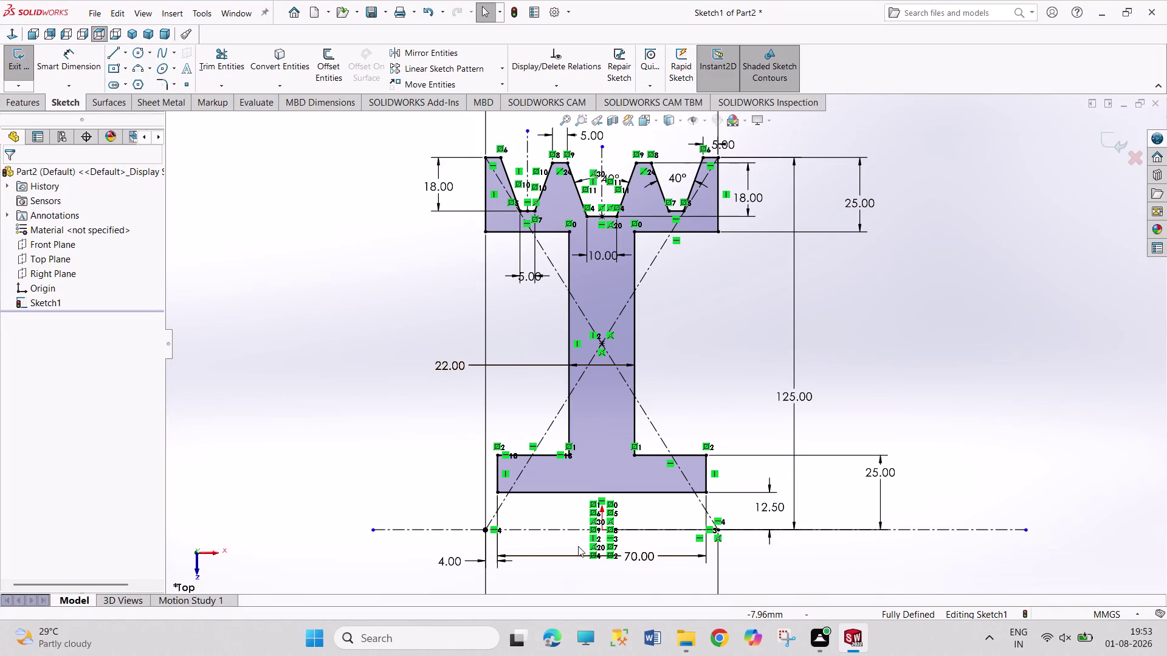
Zoom to fit the fully defined pulley profile sketch and exit it.
scroll(up, 3)
scroll(up, 3)
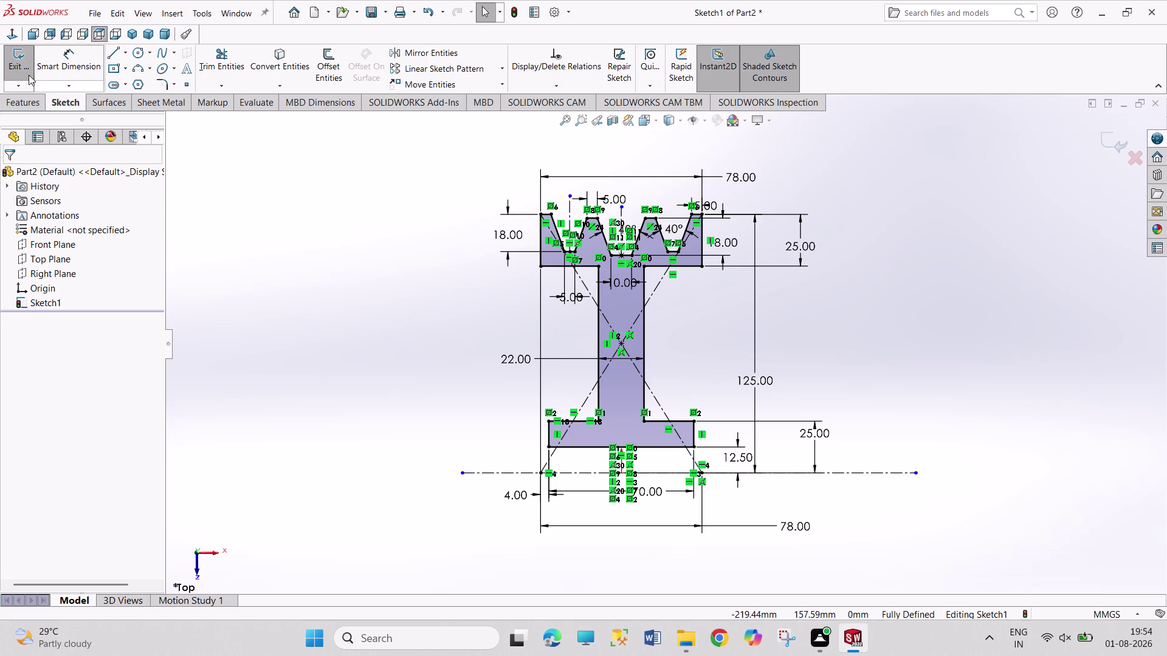
click(15, 67)
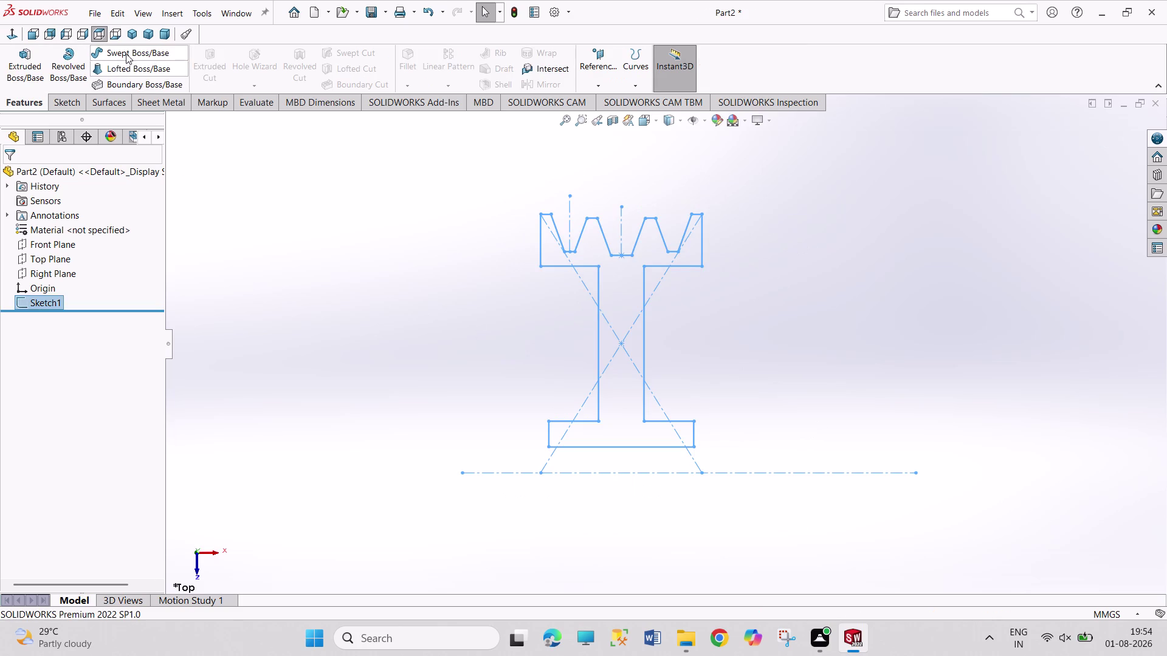
Revolve the profile 360° about the horizontal centreline, then orbit to the hub face.
click(69, 66)
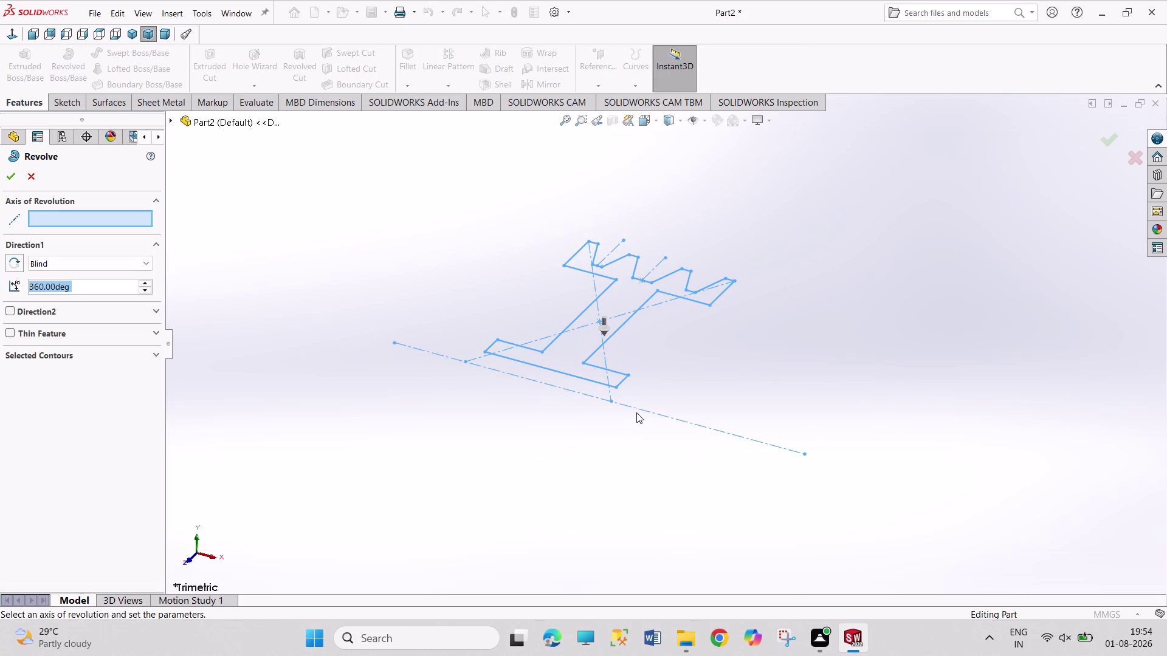
click(639, 409)
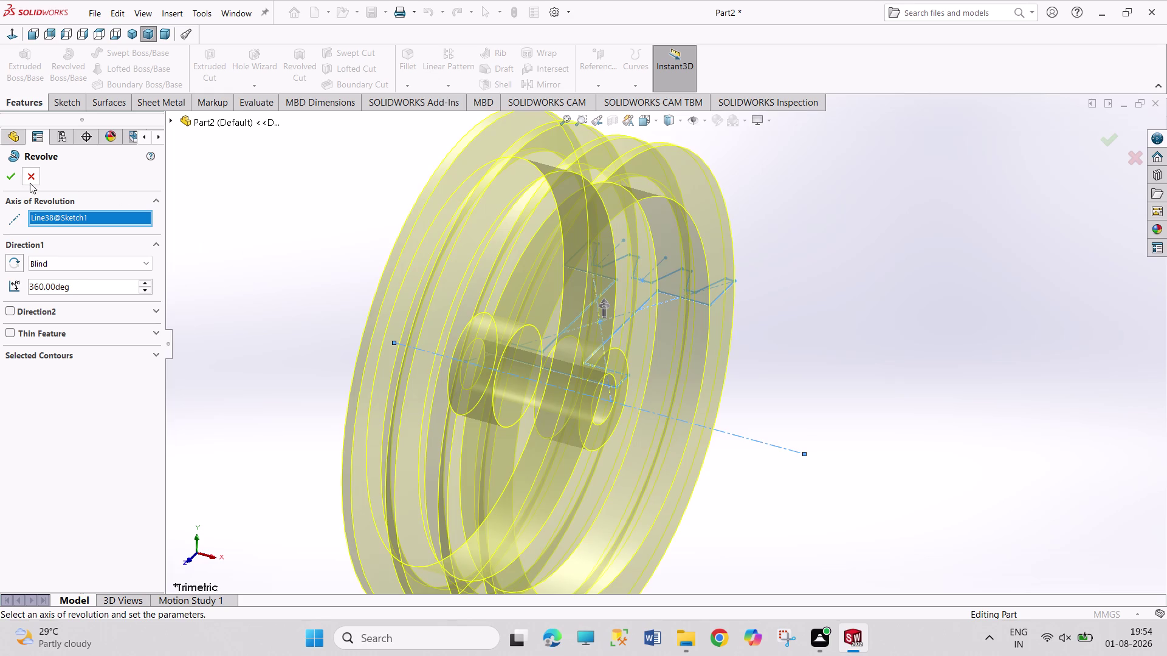
click(12, 184)
click(292, 283)
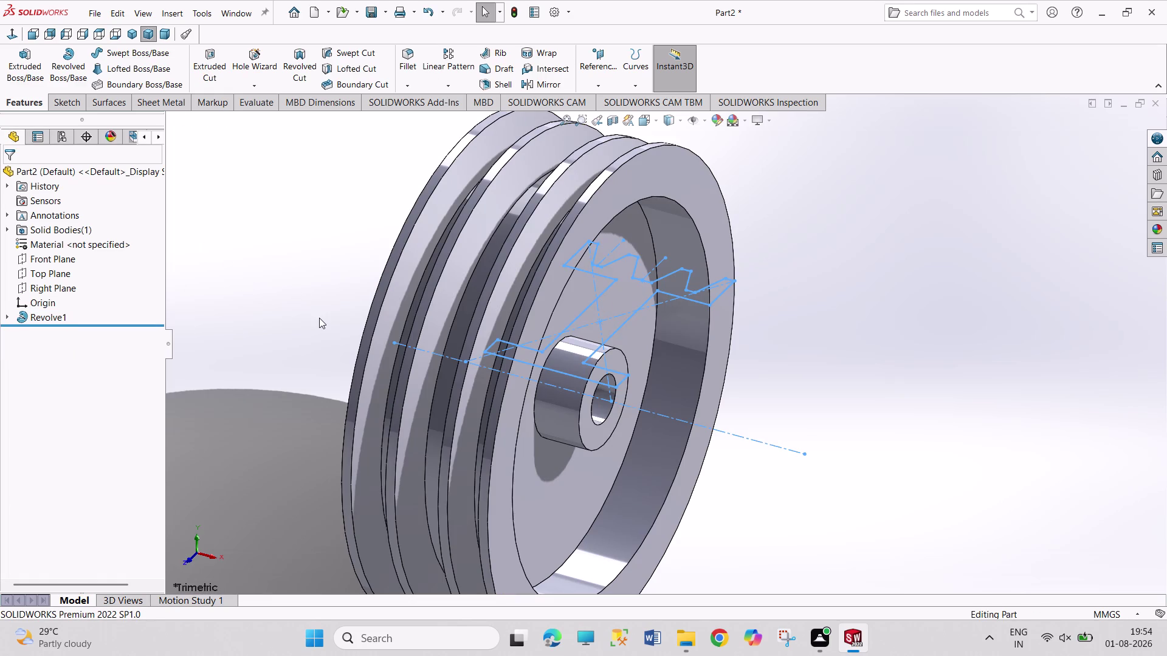
middle_drag(319, 318, 243, 247)
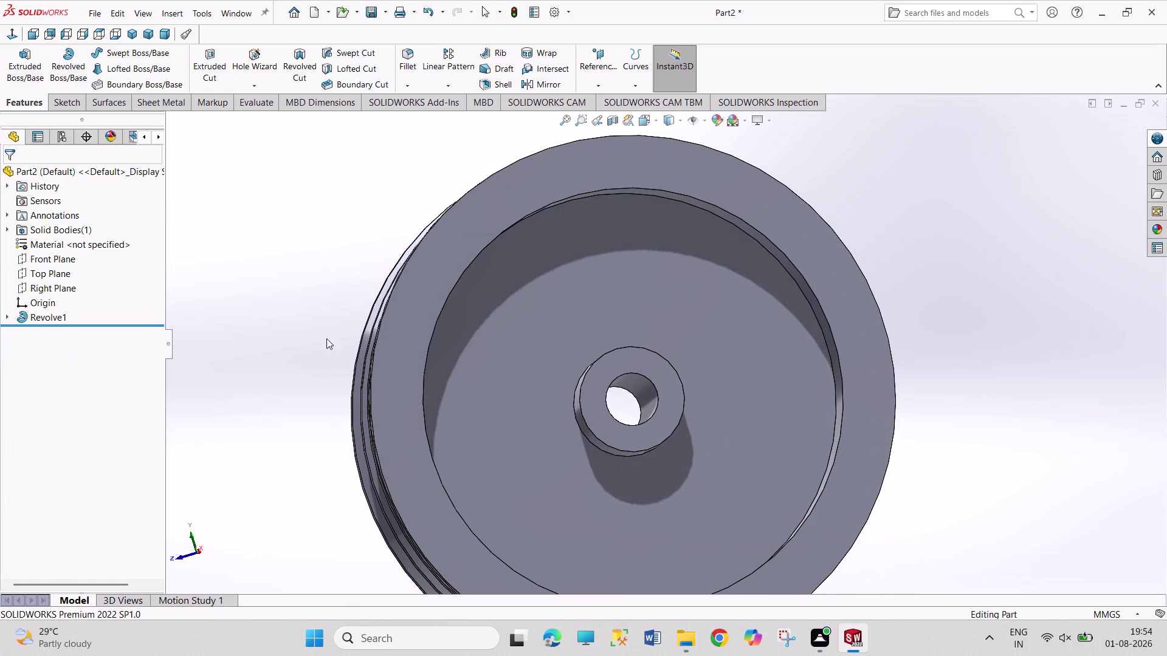
click(675, 406)
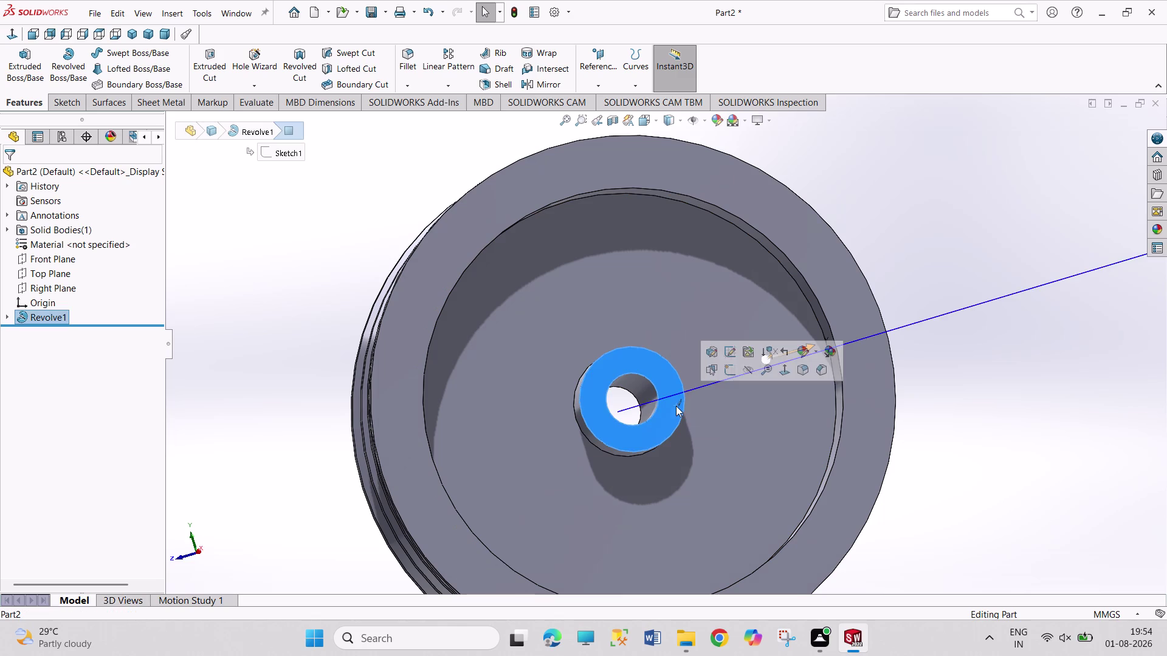
Sketch on the hub face and draw a small keyway rectangle beside the bore edge.
click(730, 376)
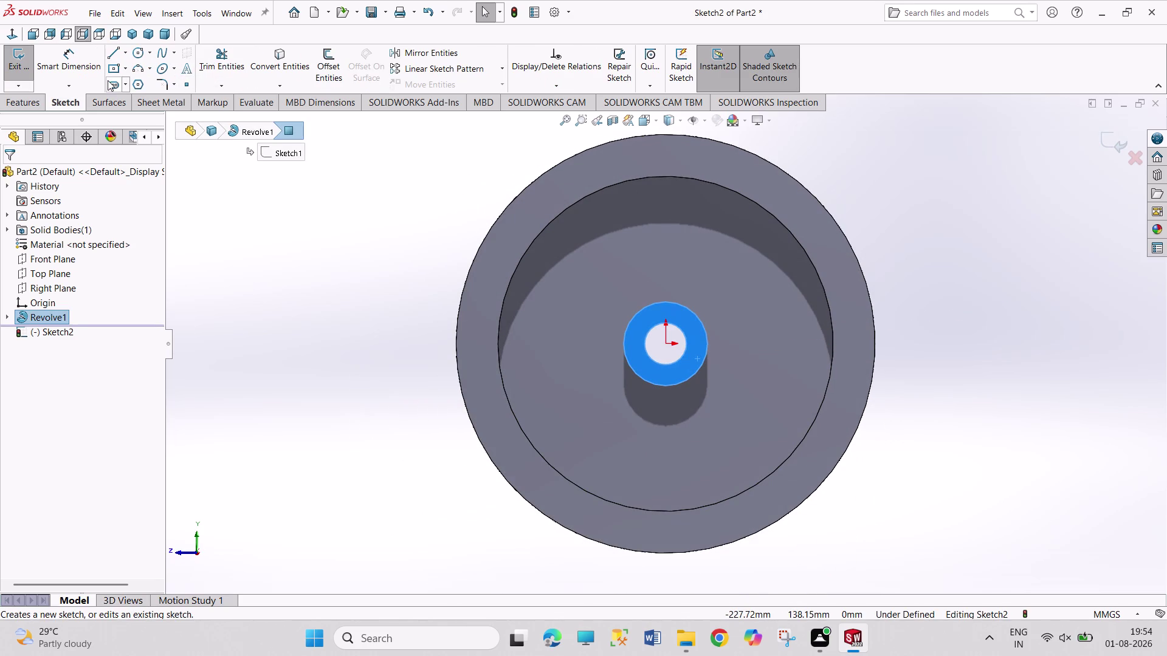
click(112, 70)
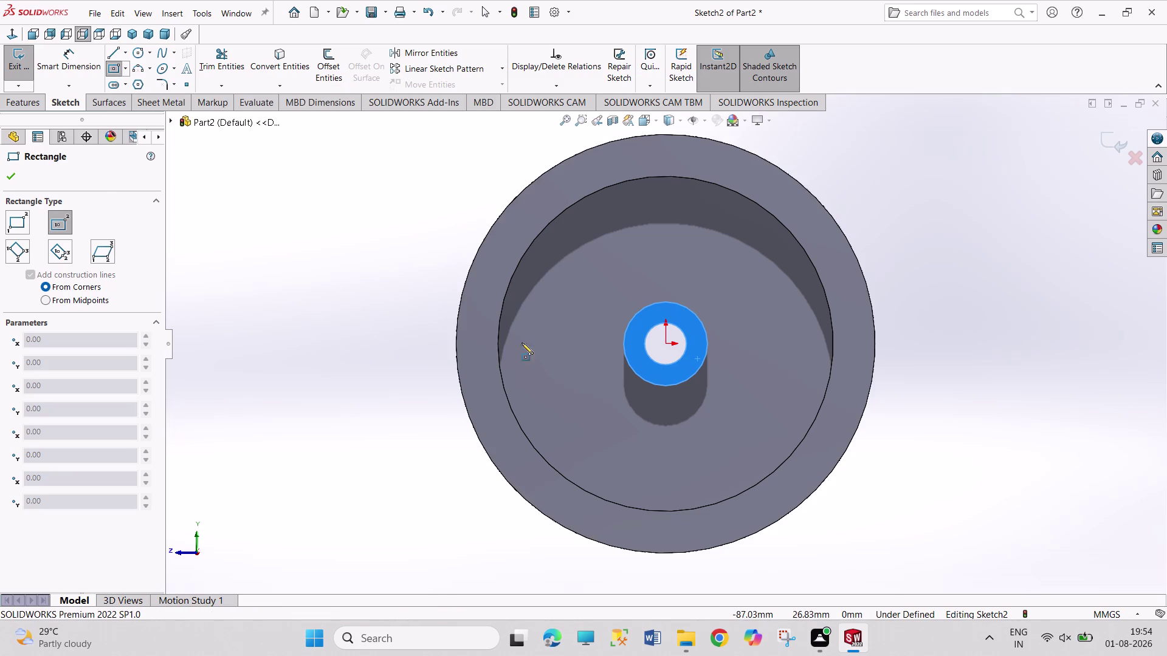
scroll(down, 3)
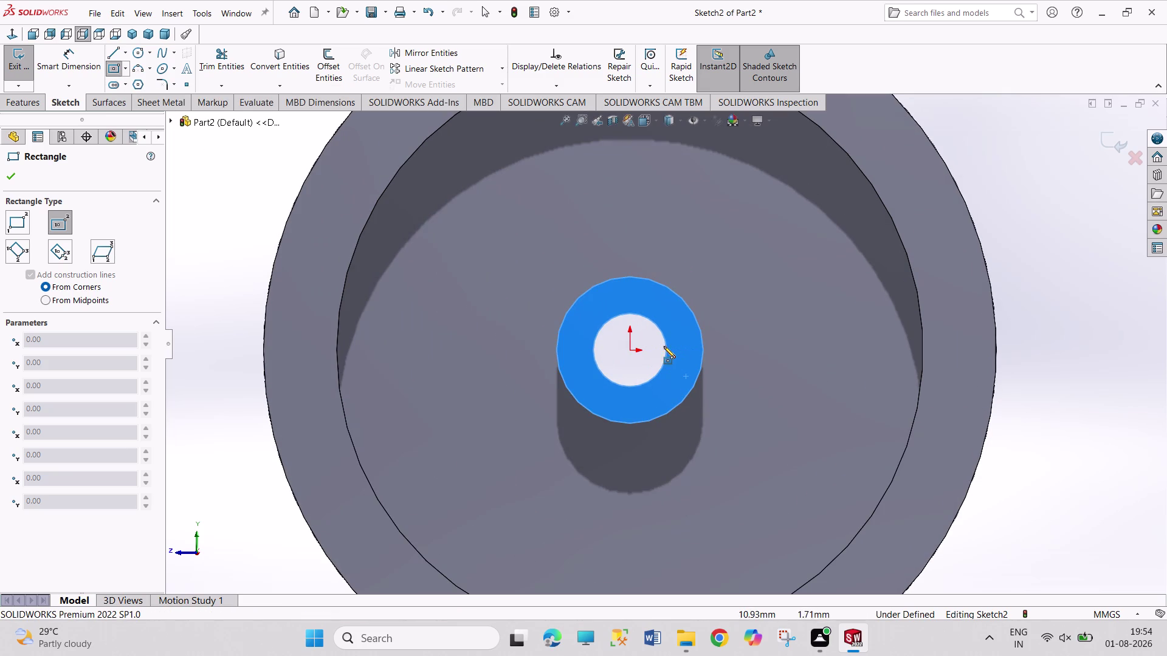
click(664, 350)
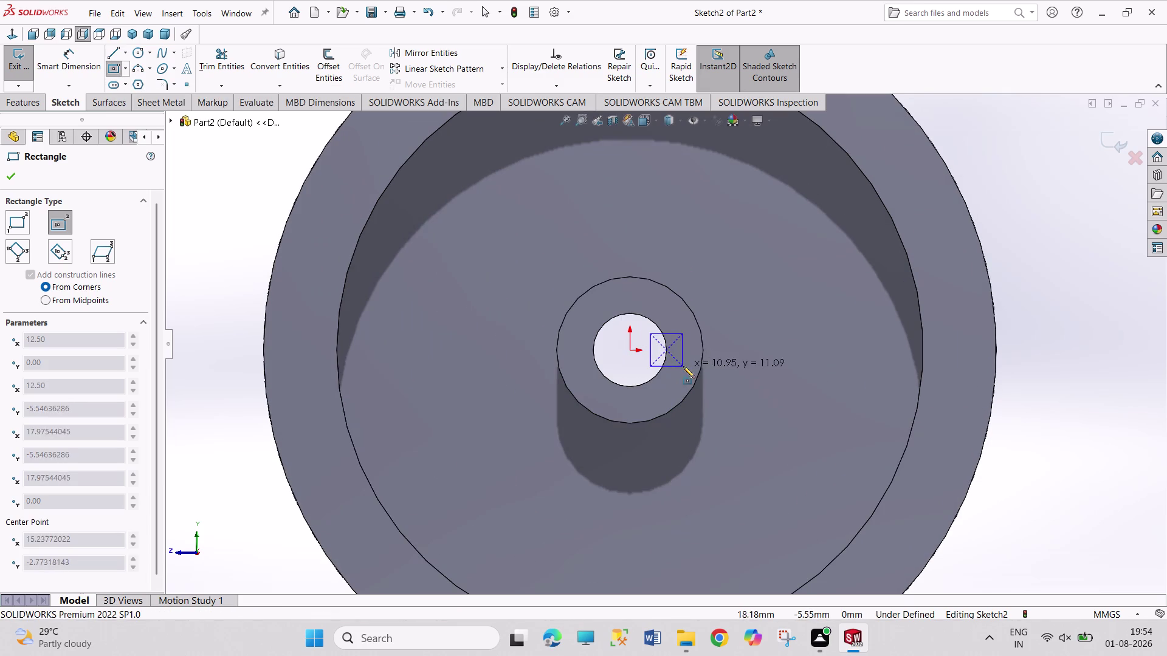
click(680, 373)
right_drag(735, 395, 731, 261)
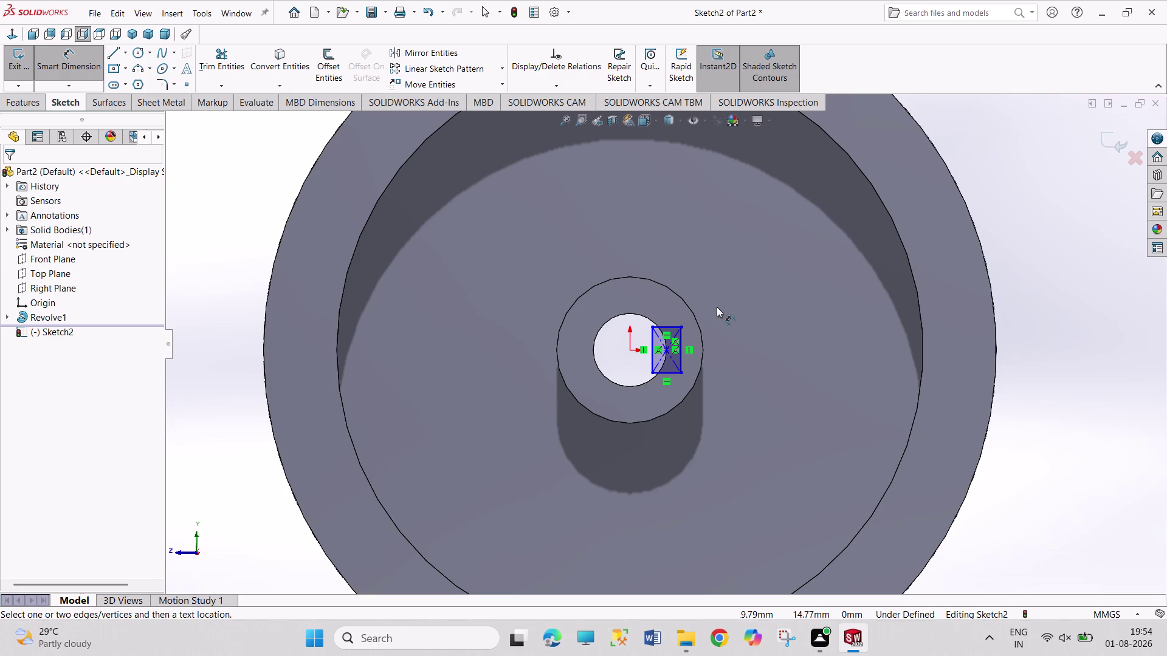
Dimension the rectangle's vertical side to 6 mm and its top side to 3 mm.
click(681, 355)
click(745, 346)
key(6)
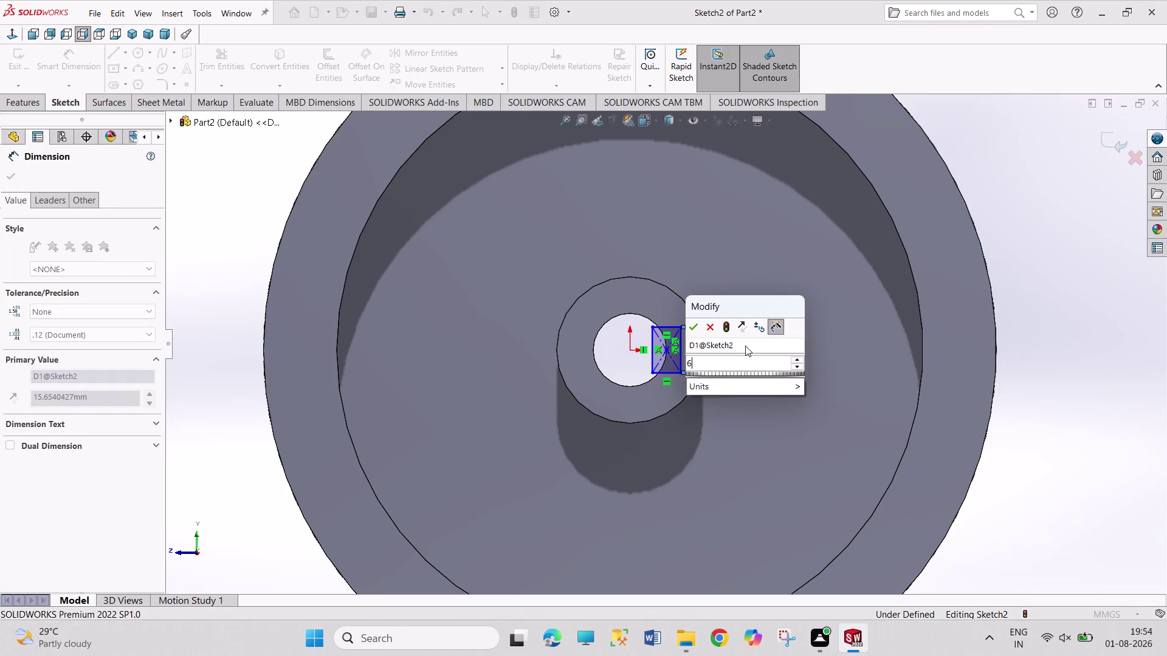
key(Return)
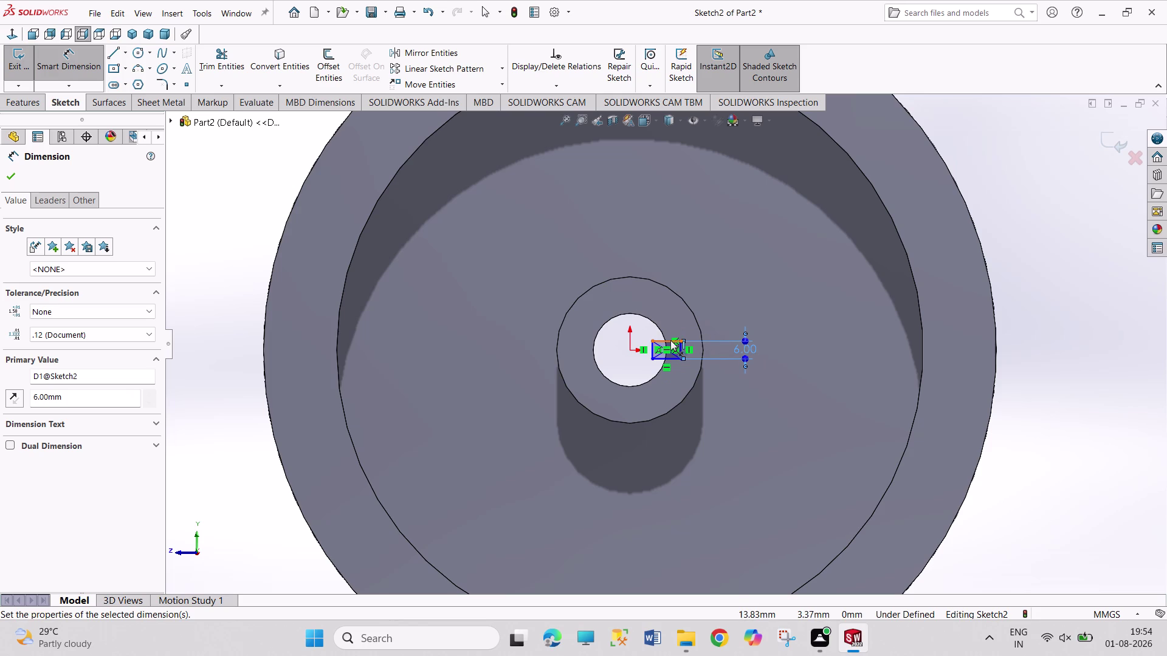
click(659, 341)
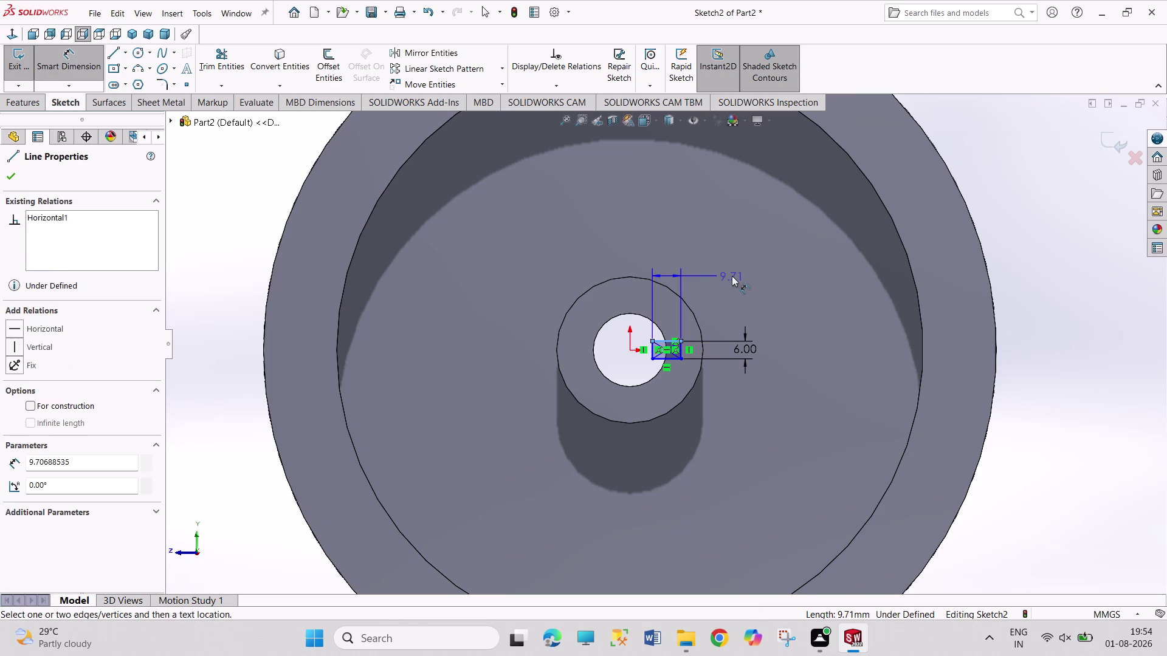
click(732, 275)
key(3)
key(Return)
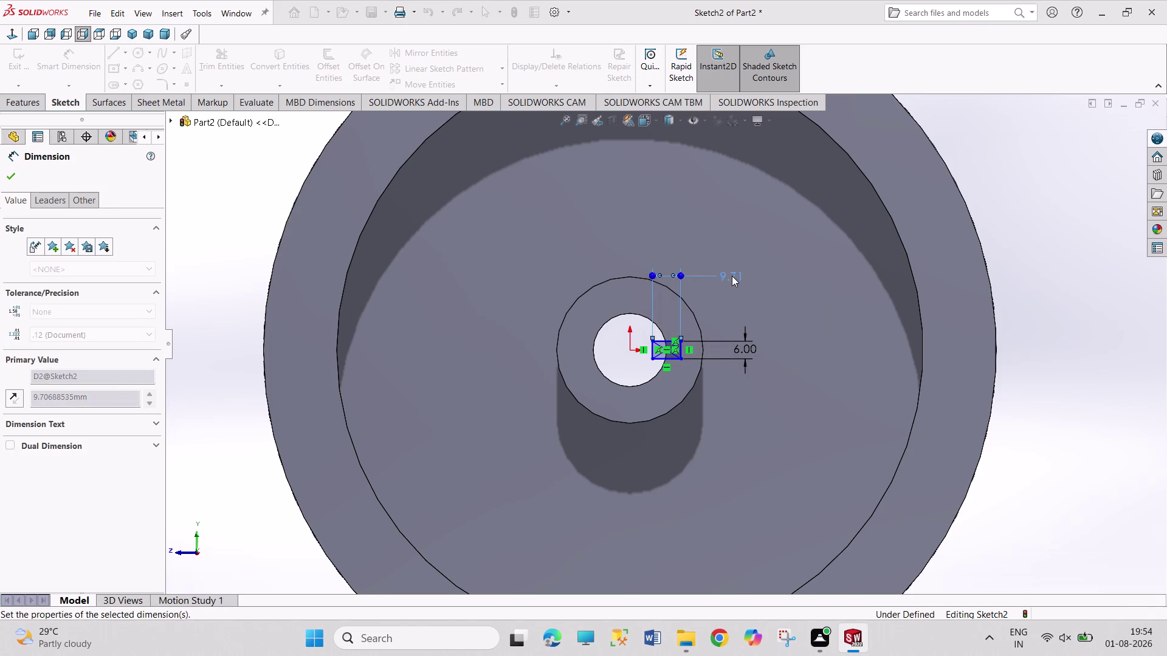
right_click(739, 278)
click(747, 313)
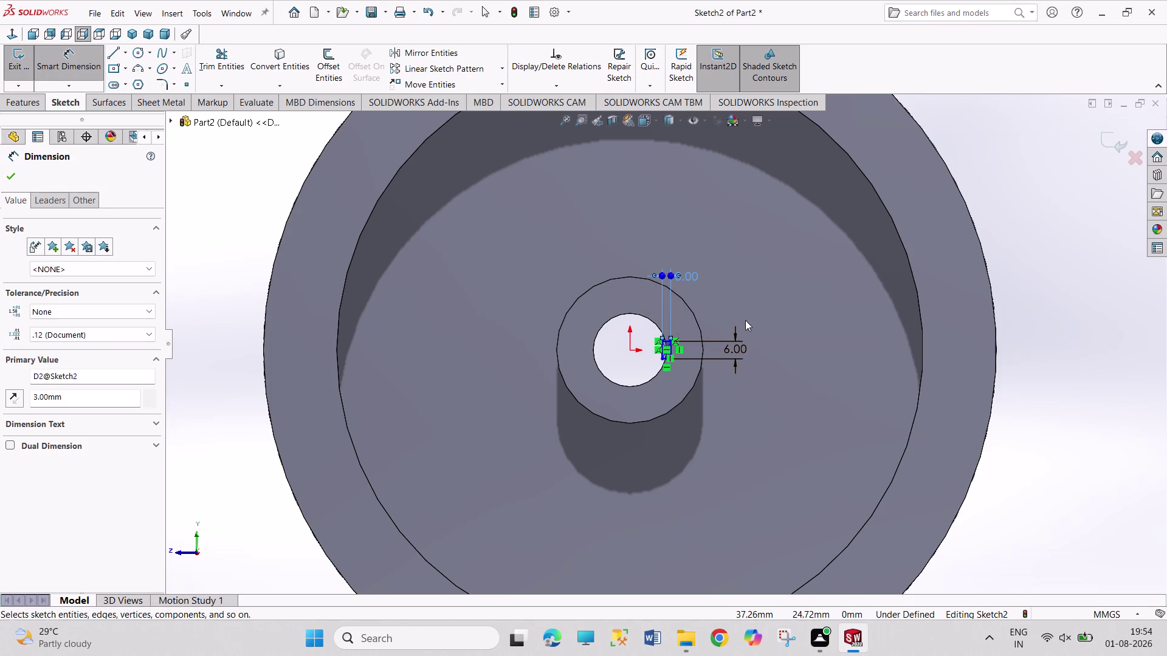
scroll(down, 3)
scroll(down, 3)
scroll(up, 3)
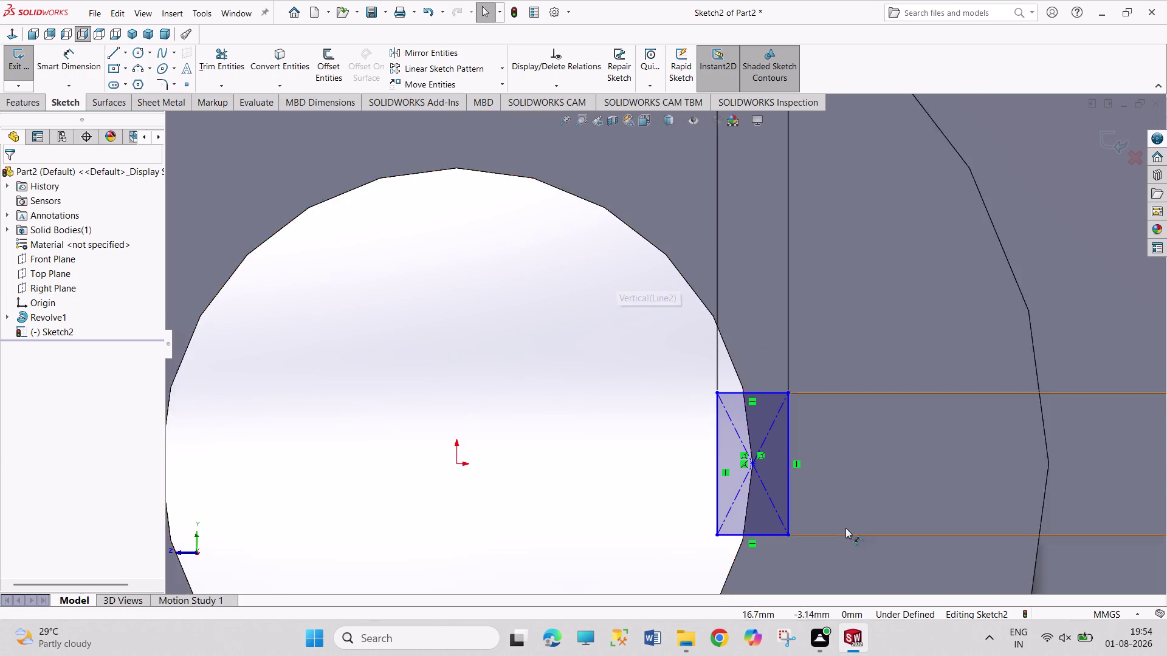
Zoom in on the keyway rectangle and trim away its inner side.
scroll(up, 3)
scroll(down, 3)
drag(229, 52, 235, 66)
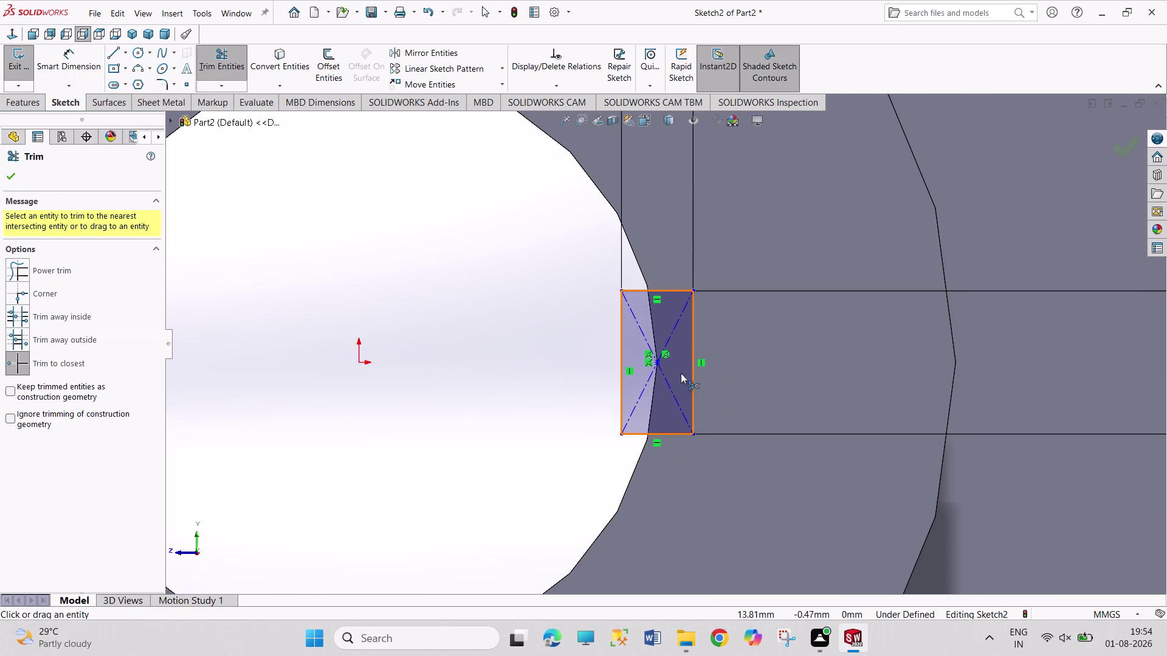
click(622, 371)
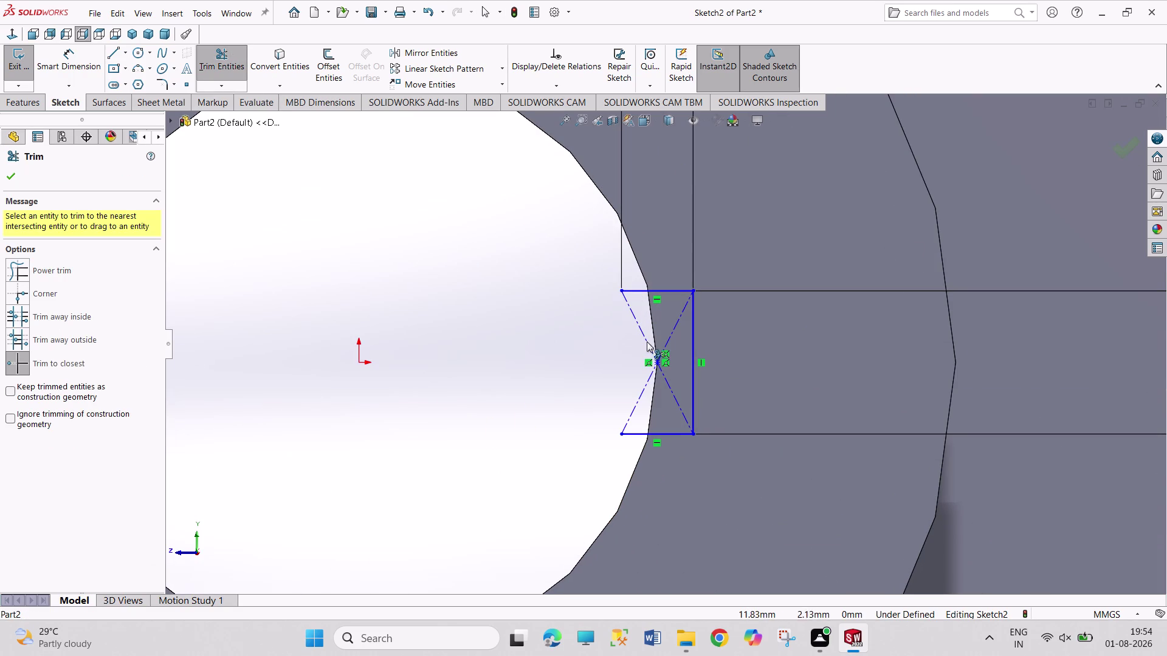
right_click(576, 368)
click(588, 410)
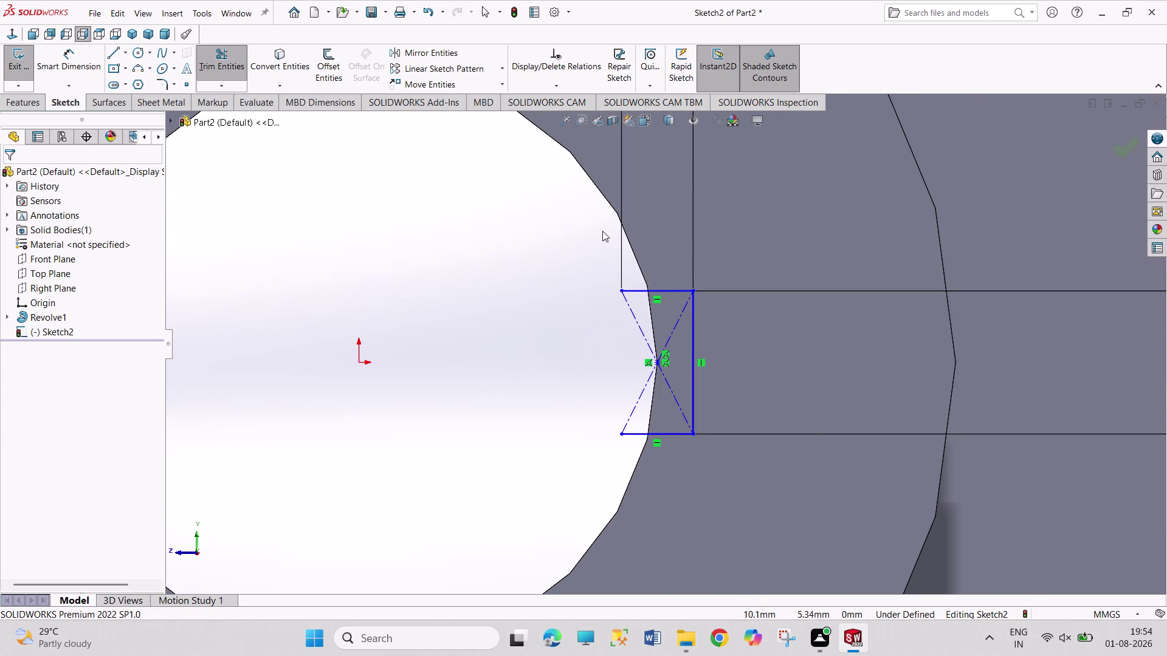
Convert the 25 mm bore edge, trim it to the keyway arc, and exit the sketch.
click(607, 198)
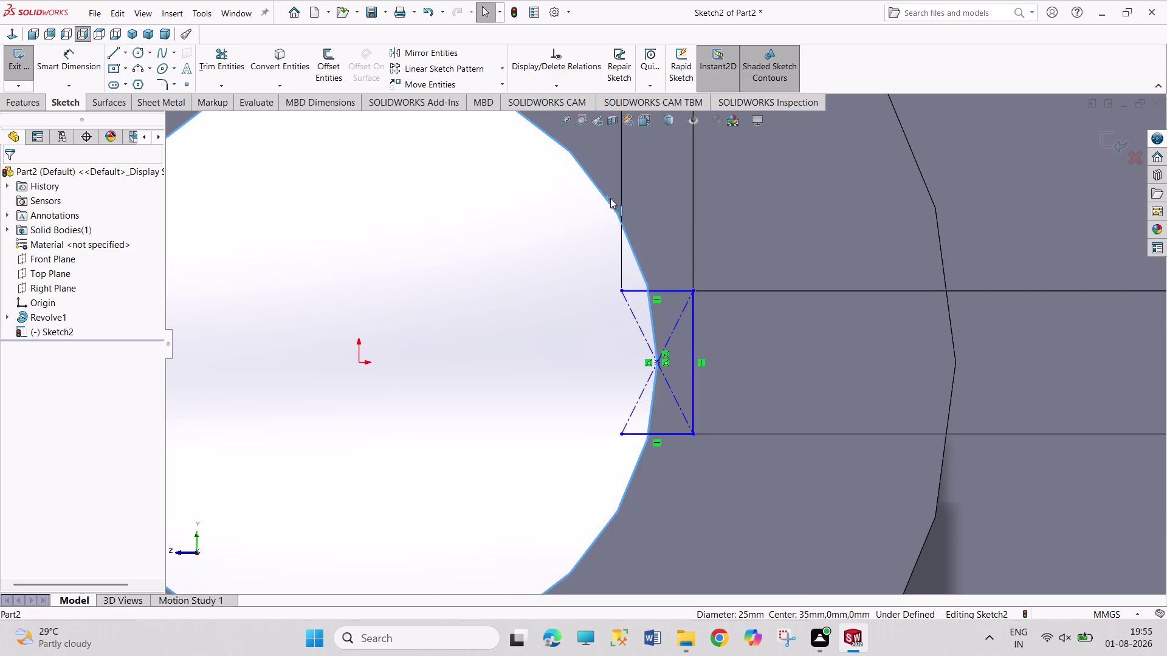
click(276, 72)
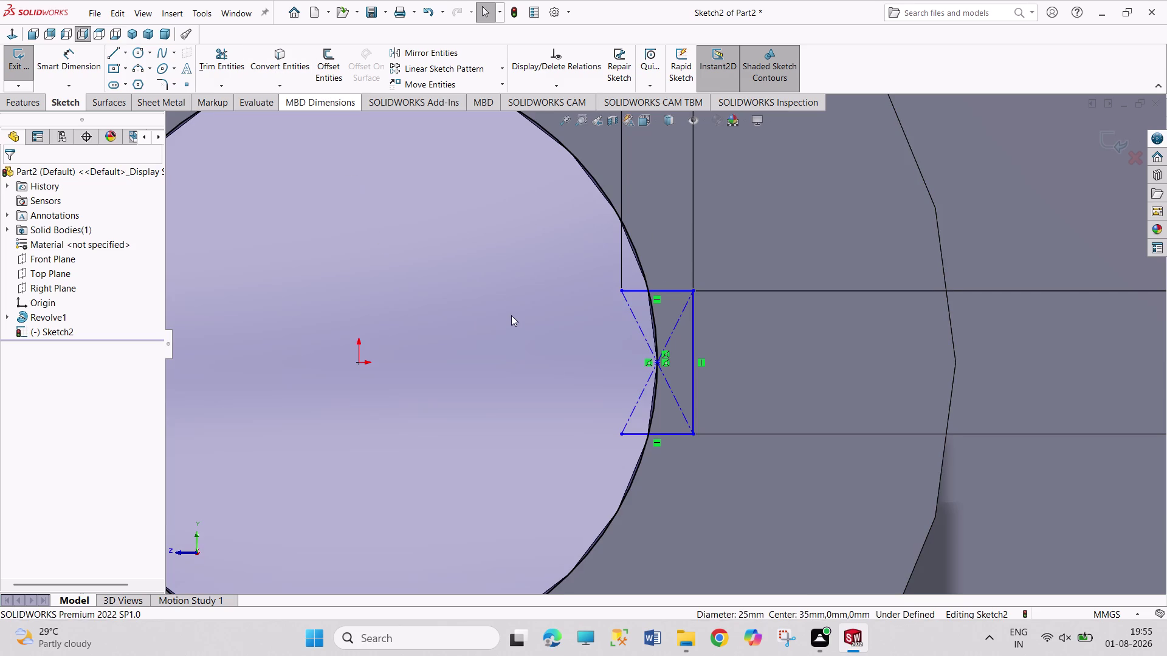
click(215, 47)
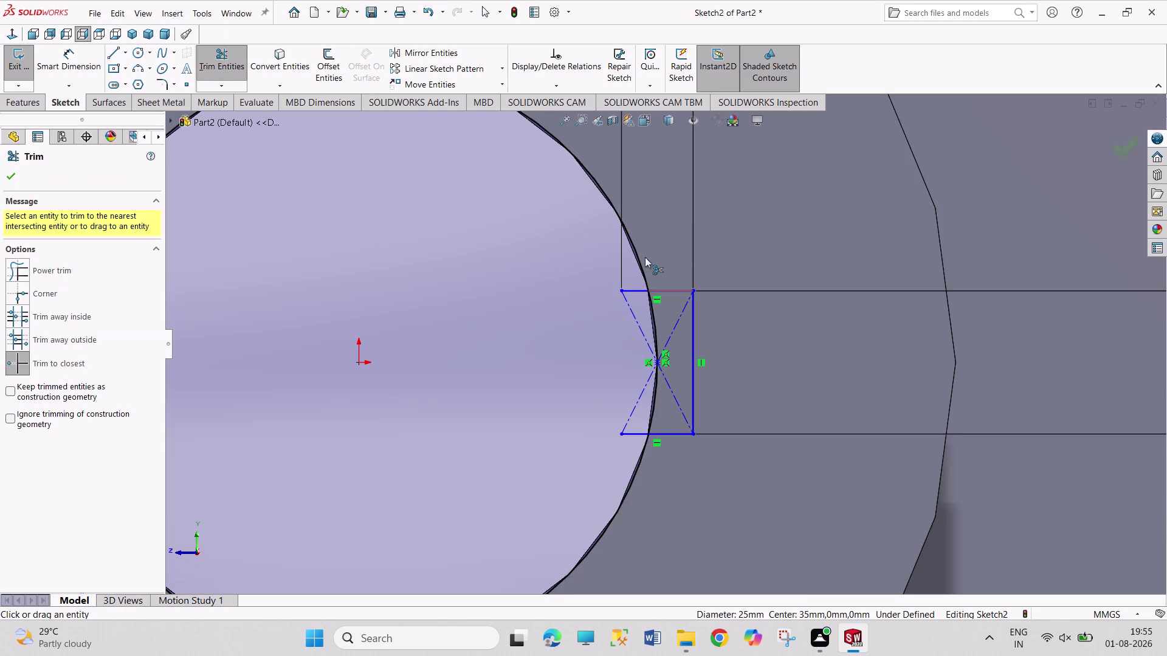
click(603, 188)
click(636, 433)
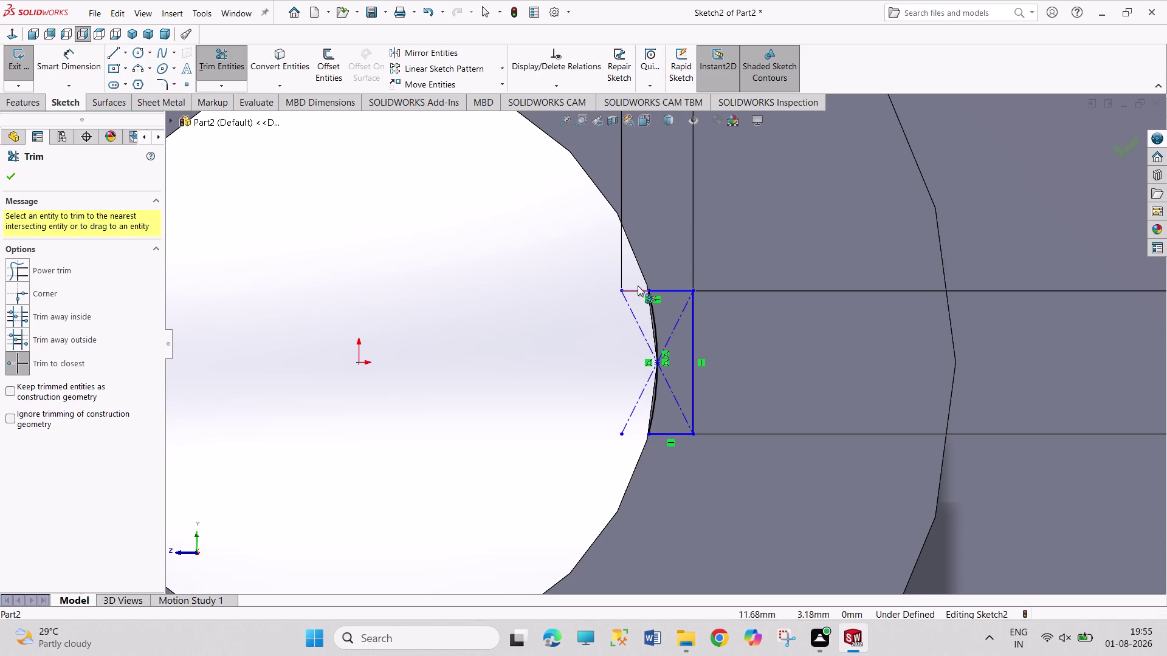
click(636, 290)
right_click(604, 346)
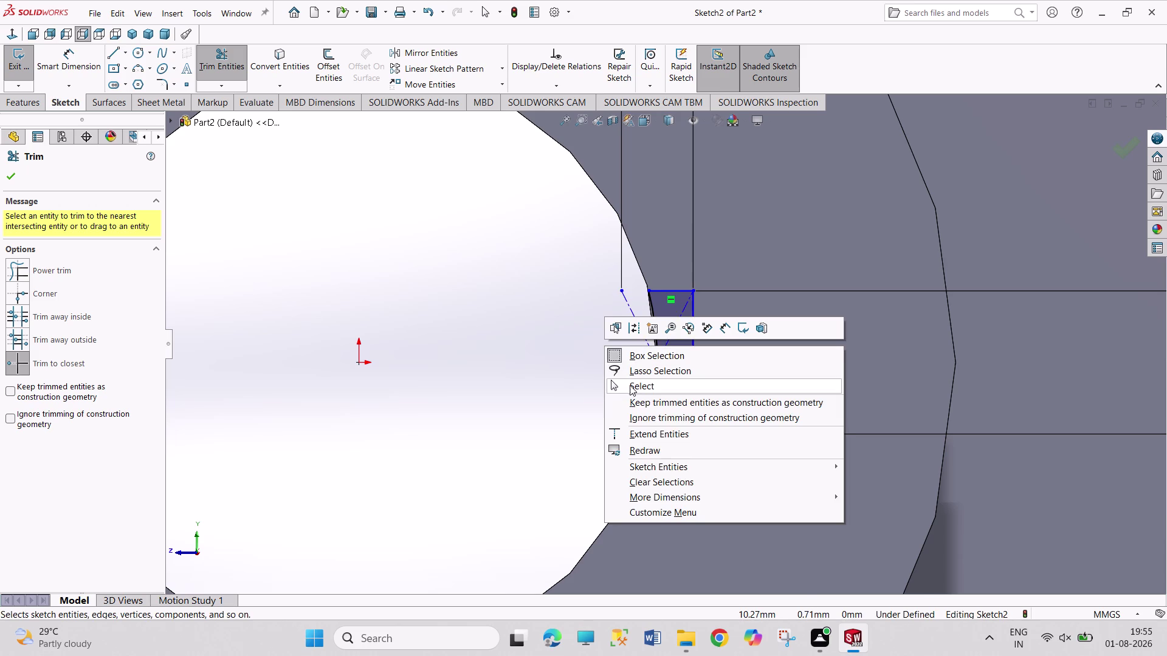
drag(630, 385, 624, 377)
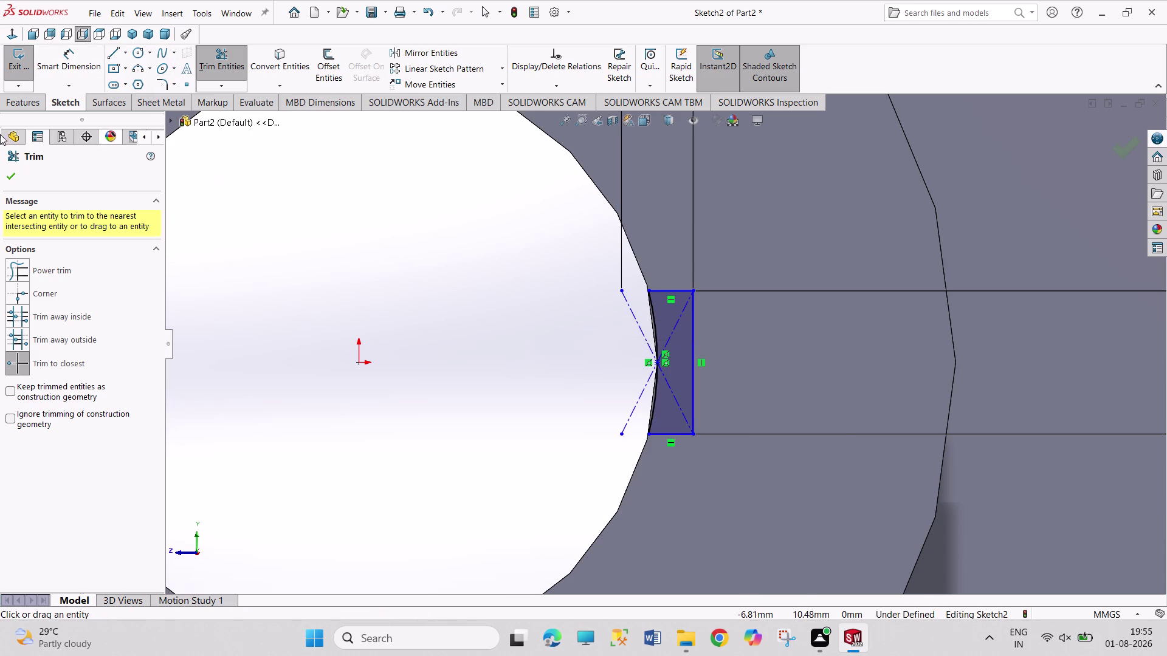
click(6, 64)
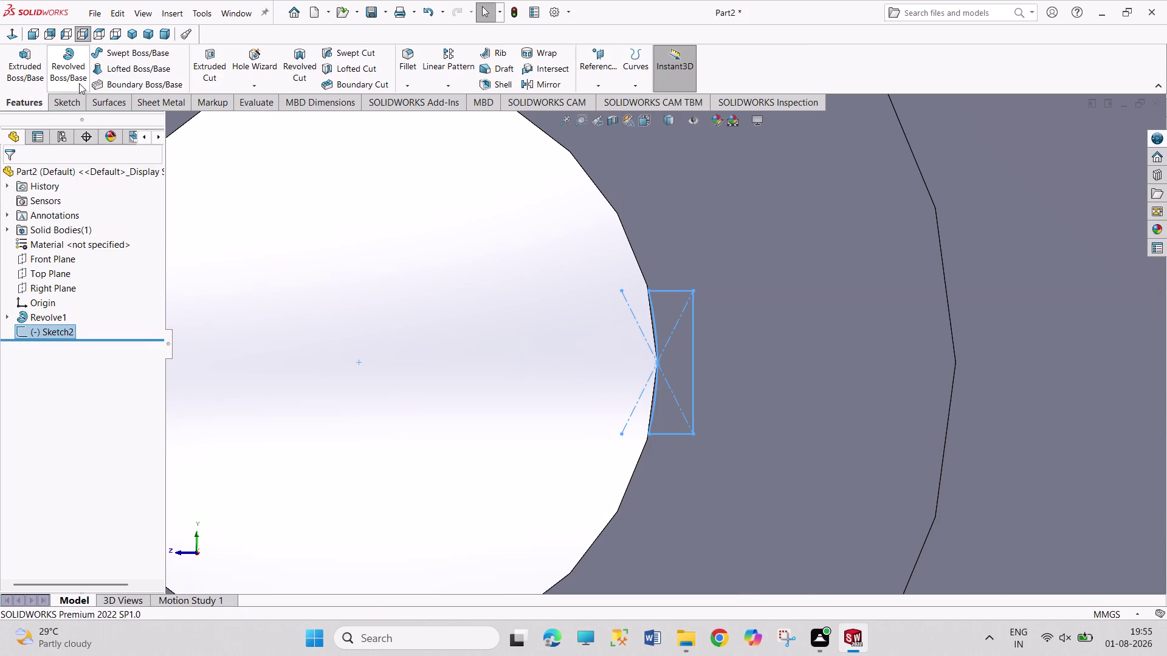
Cut-extrude the keyway Blind to 100 mm and show the pulley in isometric view.
click(215, 71)
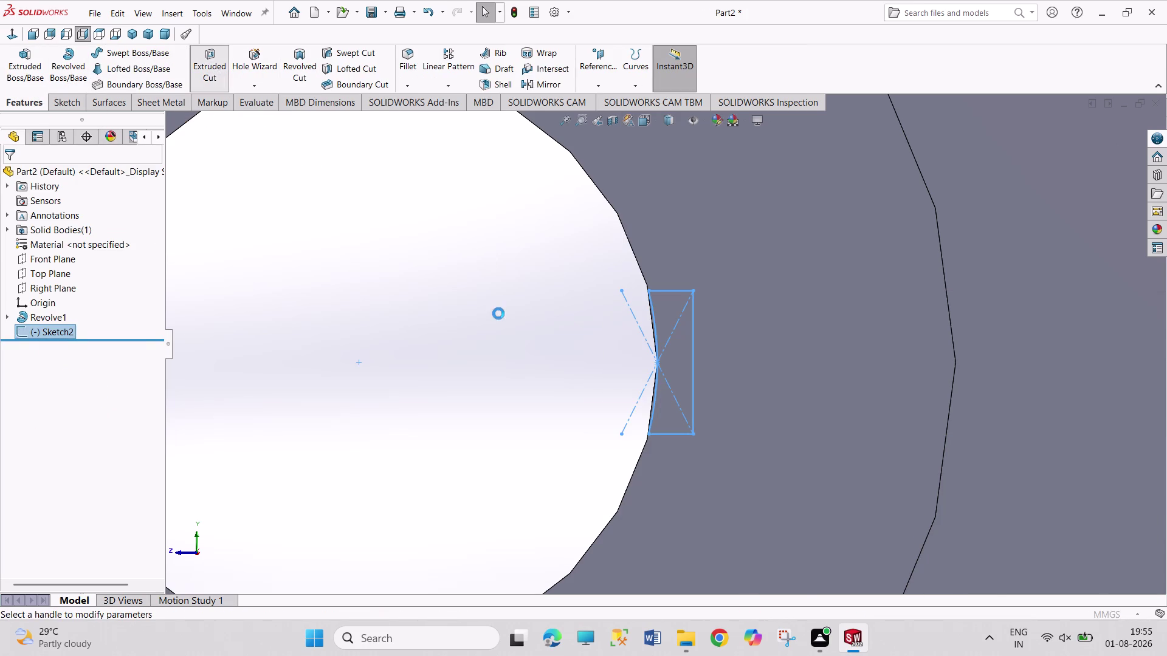
middle_drag(380, 334, 438, 329)
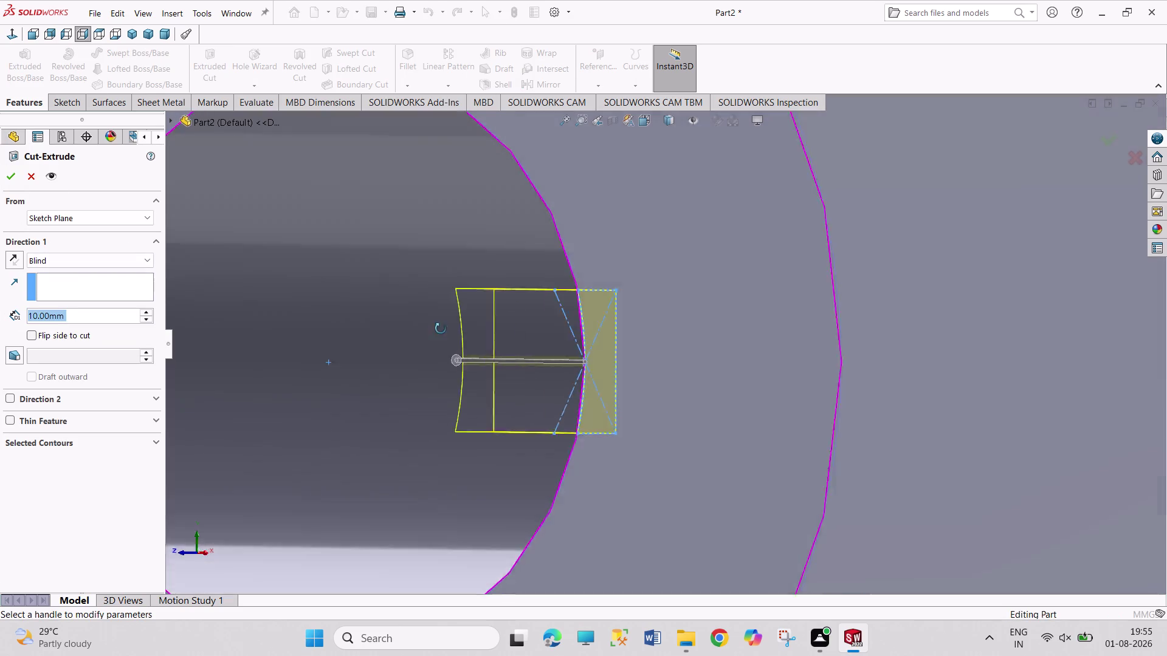
middle_drag(438, 329, 389, 327)
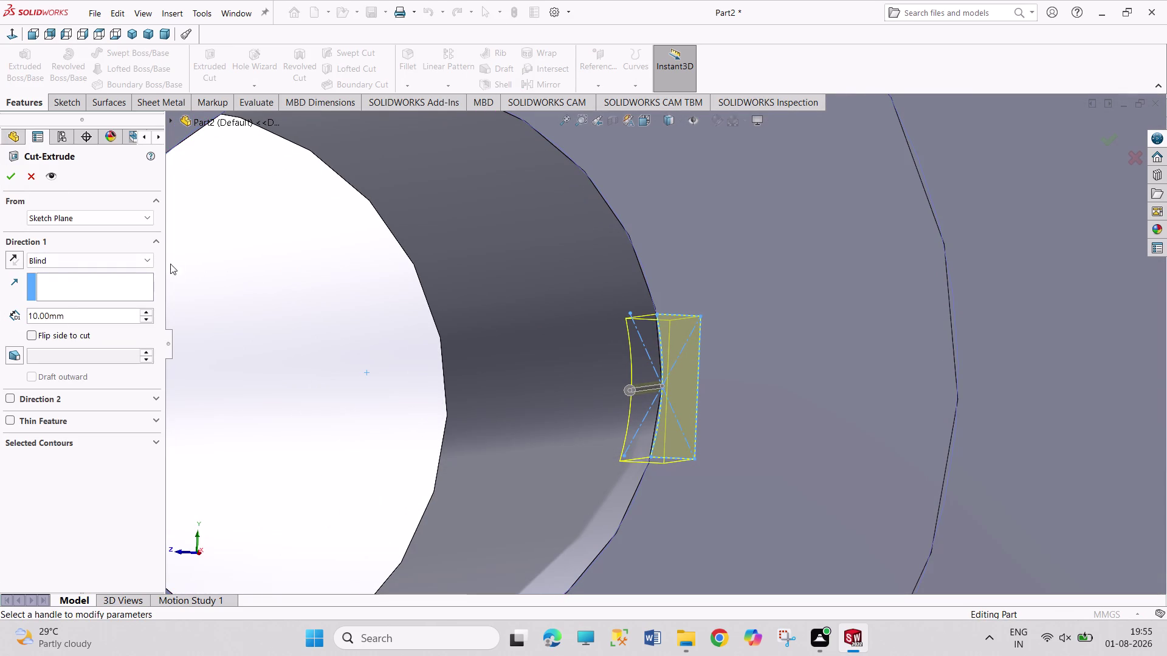
triple_click(147, 311)
triple_click(147, 312)
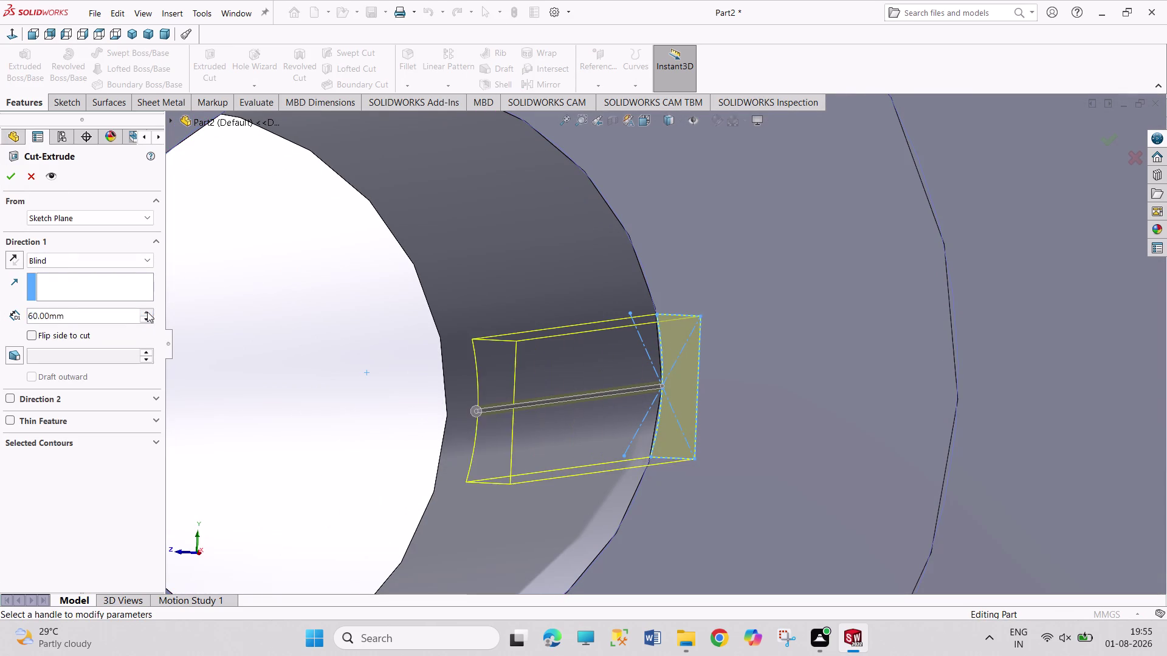
triple_click(147, 311)
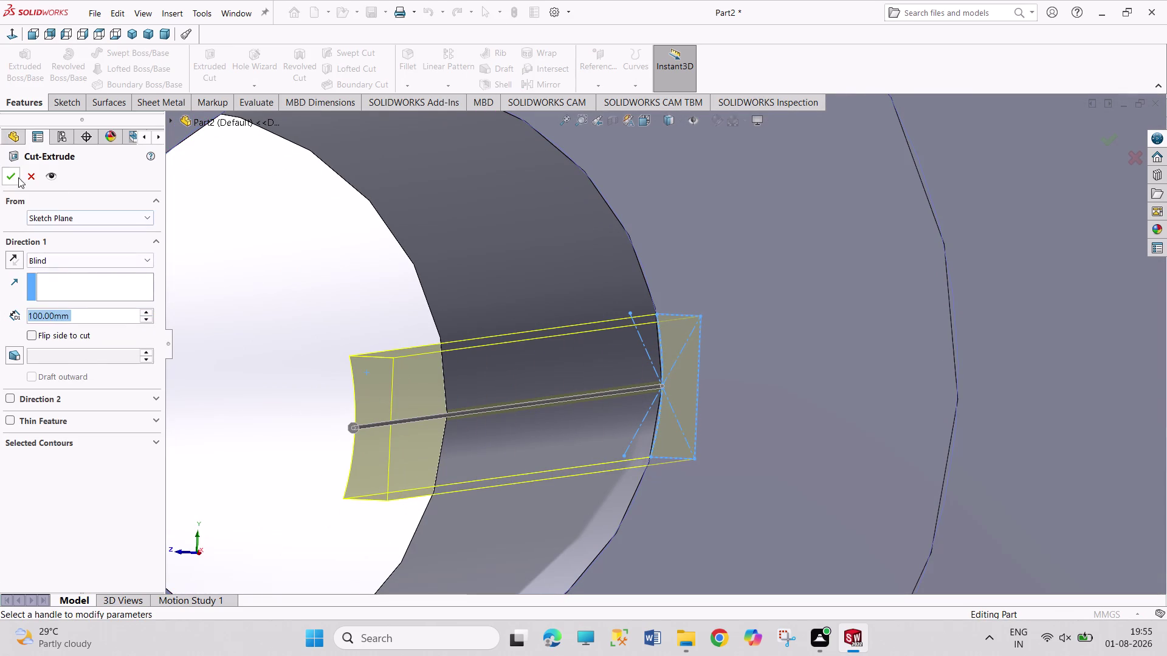
click(15, 173)
click(136, 36)
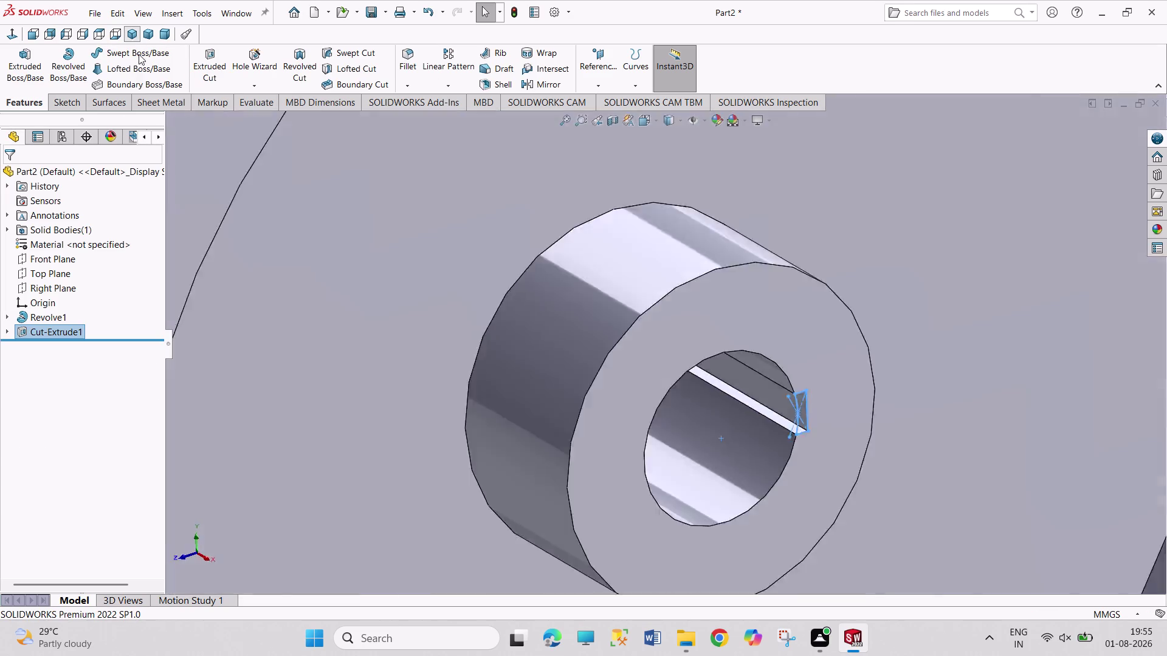
click(766, 471)
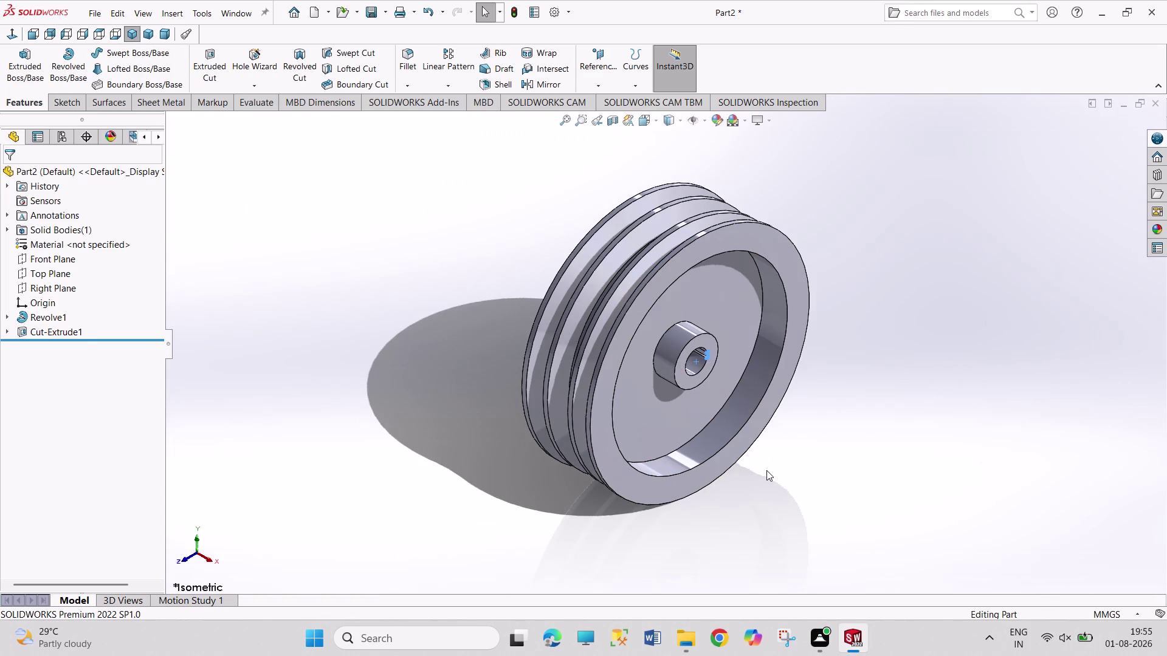
click(670, 413)
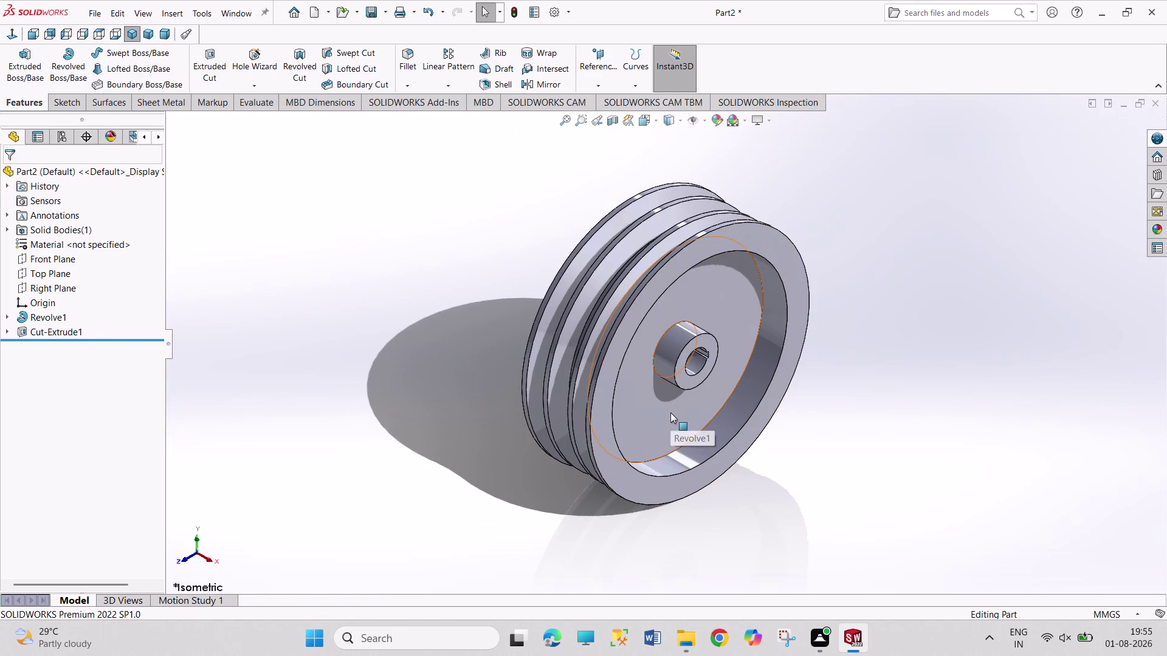
Sketch on the web face and draw a large circle centred on the hub.
click(724, 378)
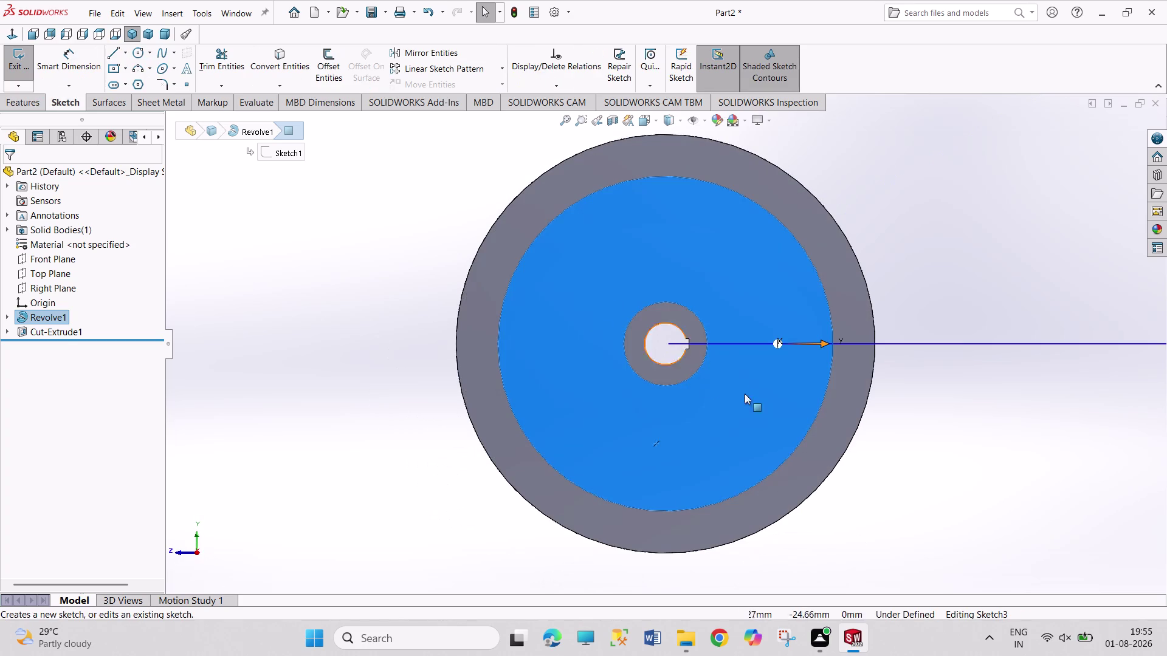
click(140, 54)
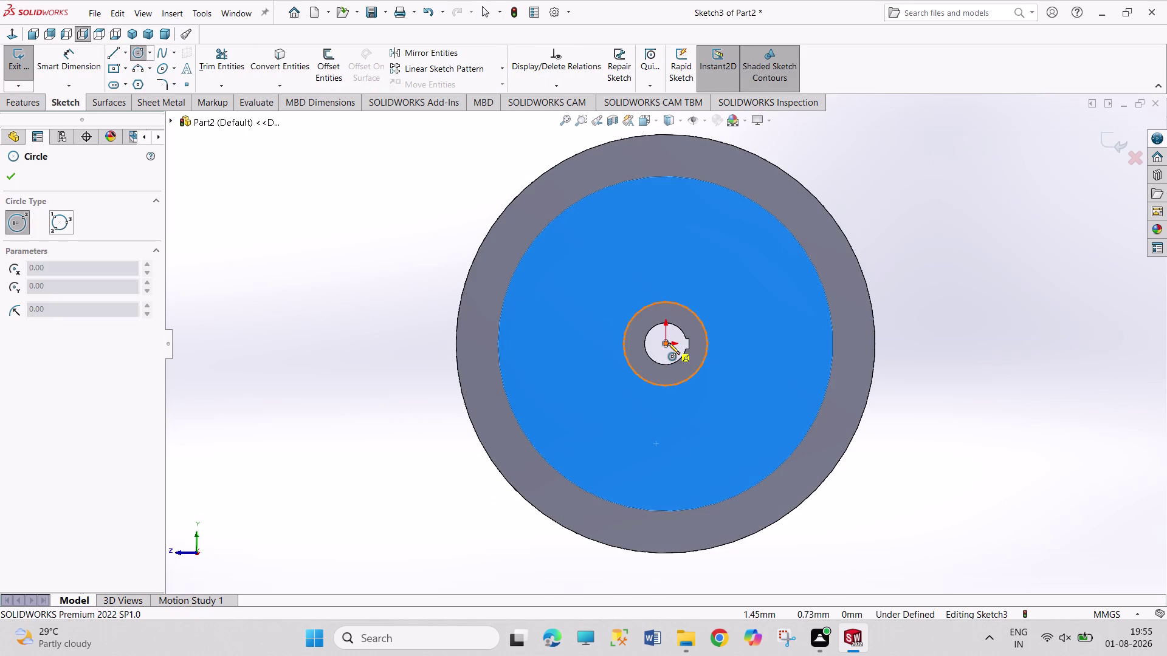
click(668, 342)
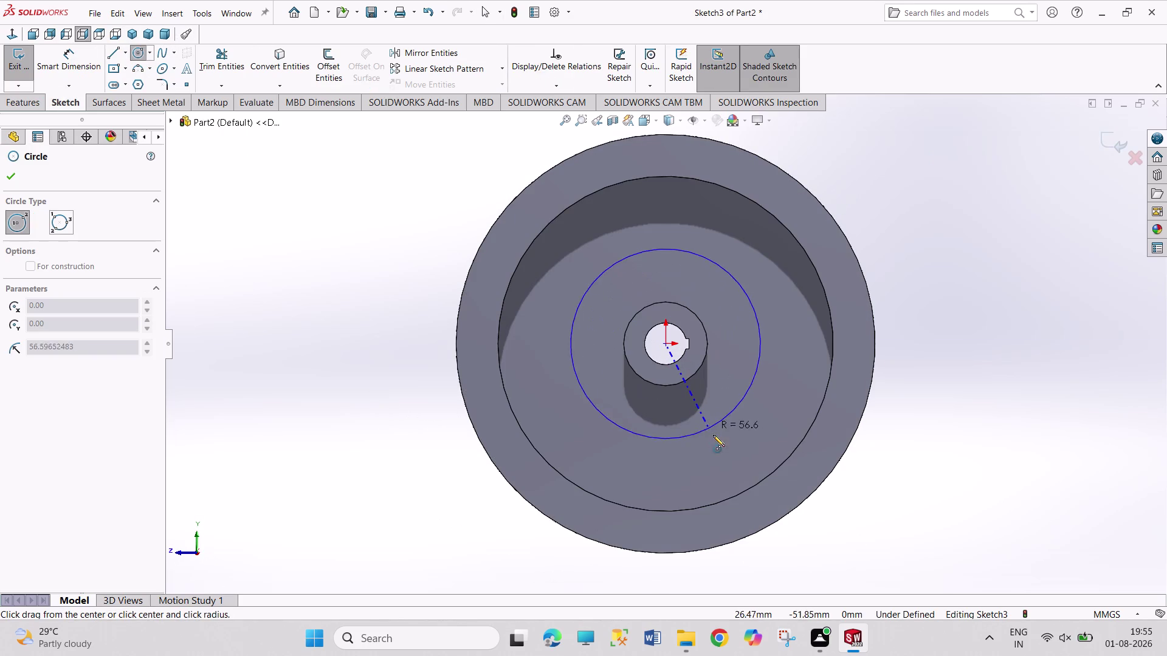
click(719, 444)
right_drag(993, 383, 924, 200)
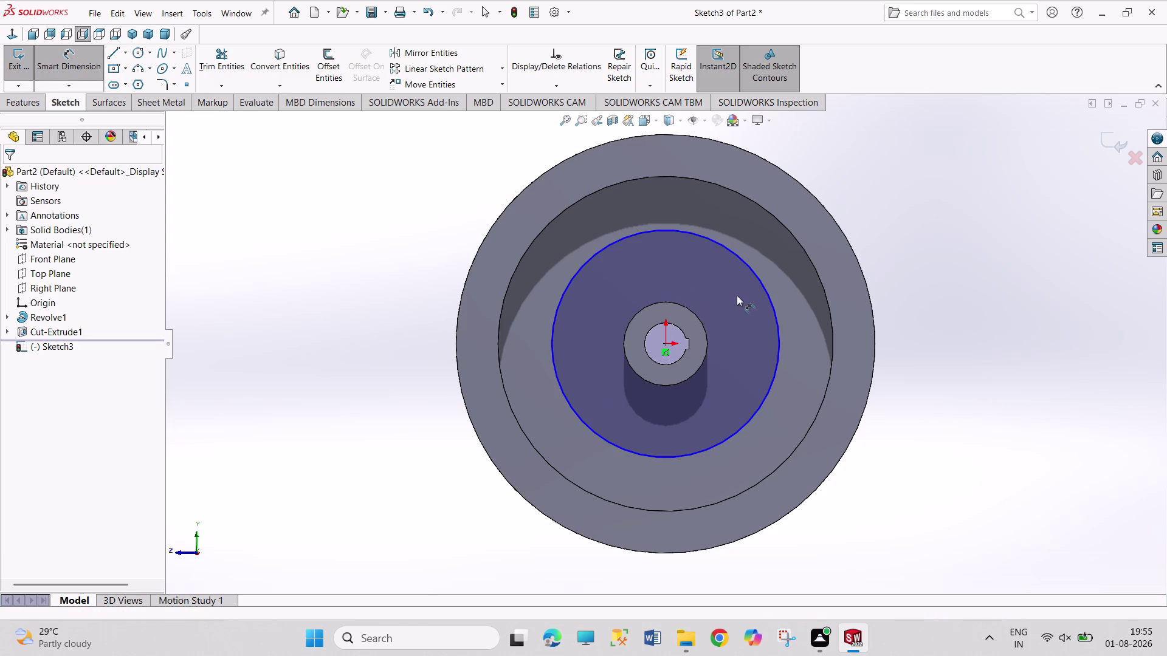
Add a diameter dimension to the web-face circle, first entering 12.5.
click(762, 286)
click(975, 184)
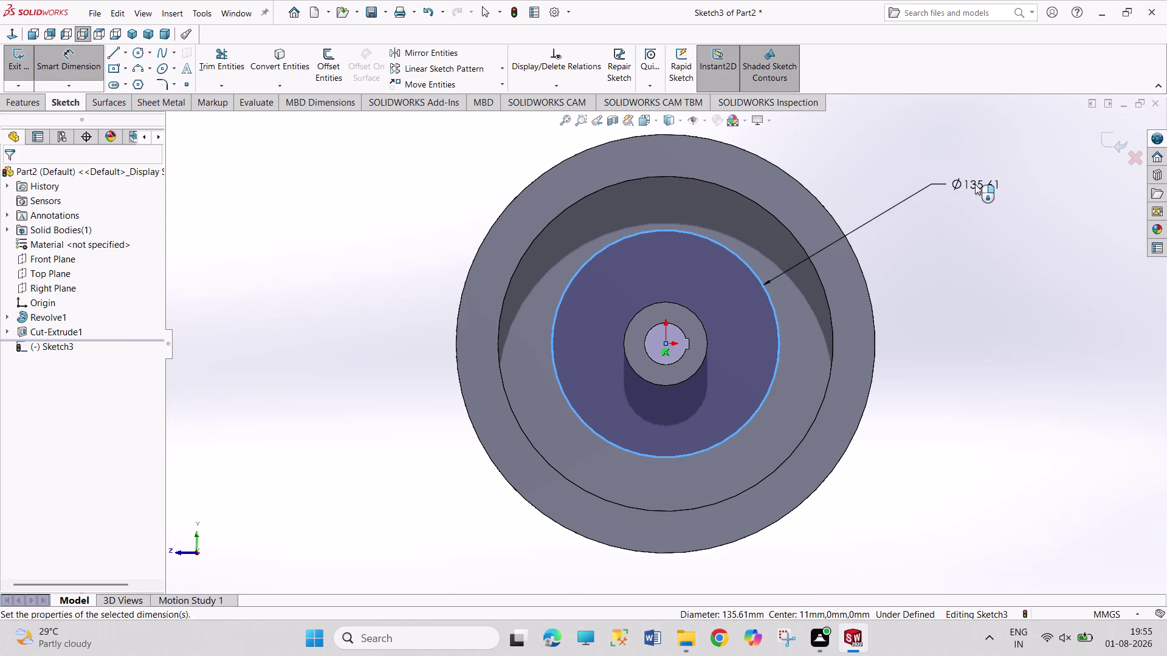
text(12.5)
key(Return)
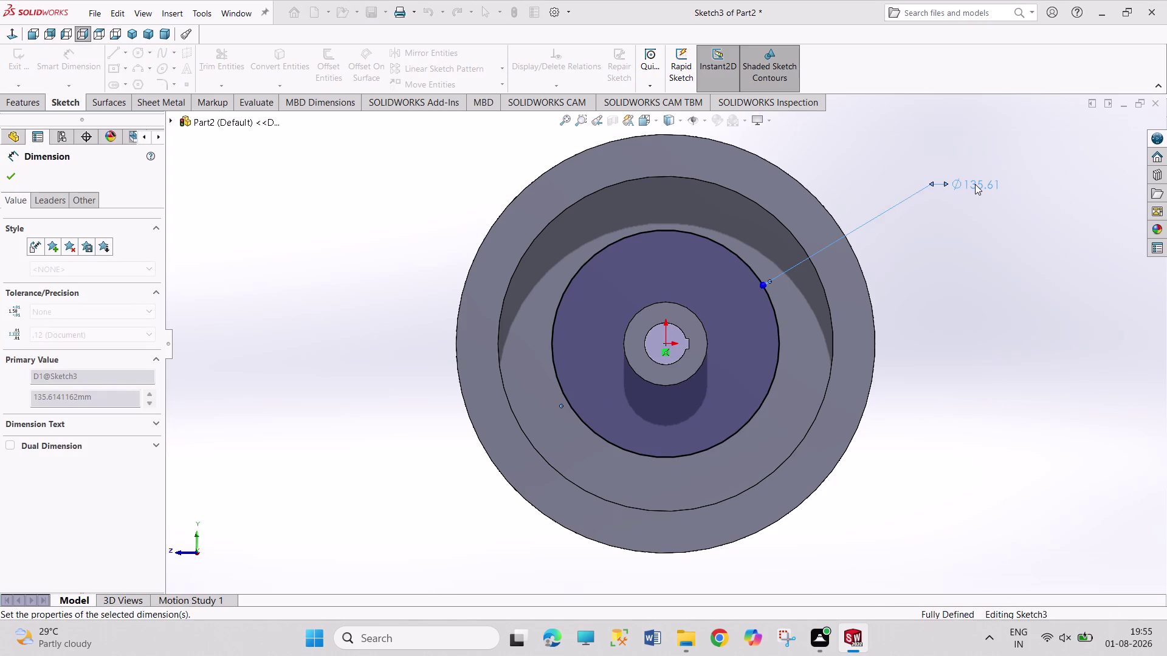
right_click(971, 338)
click(992, 375)
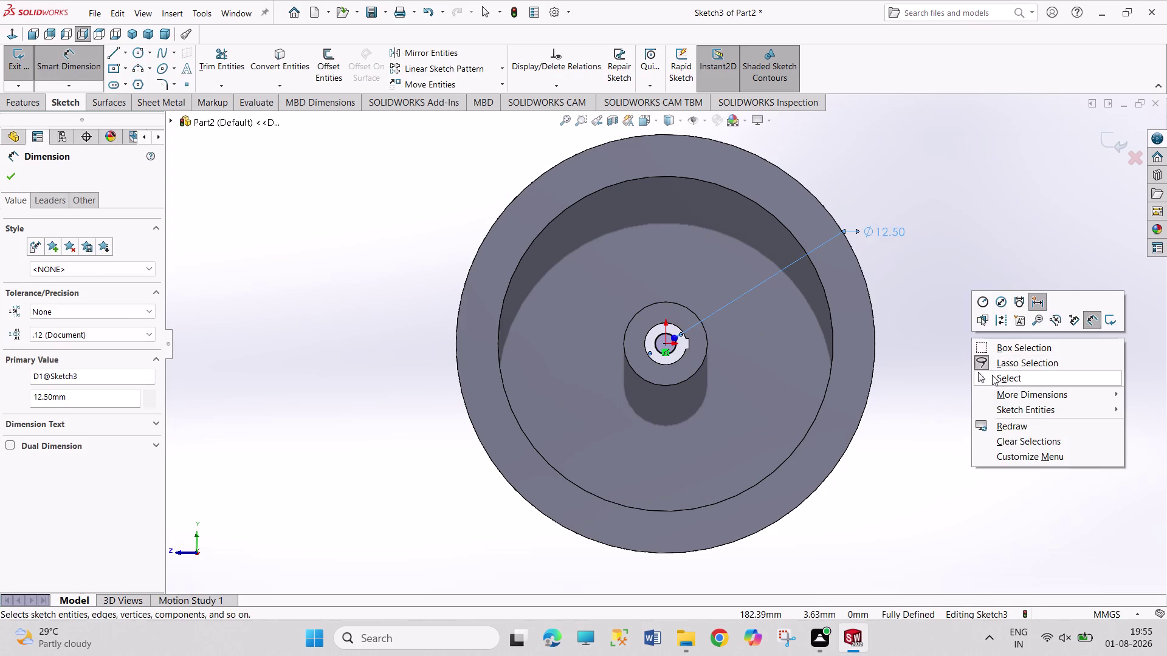
Correct the circle's diameter dimension to 125 mm.
double_click(899, 229)
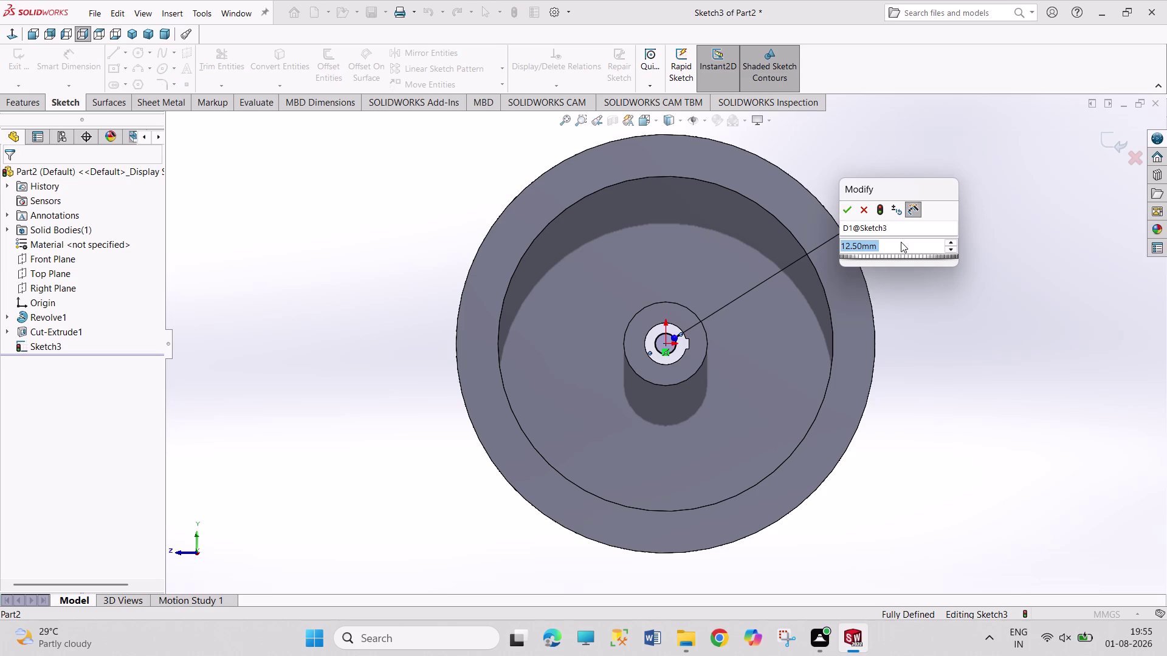
text(125)
key(Return)
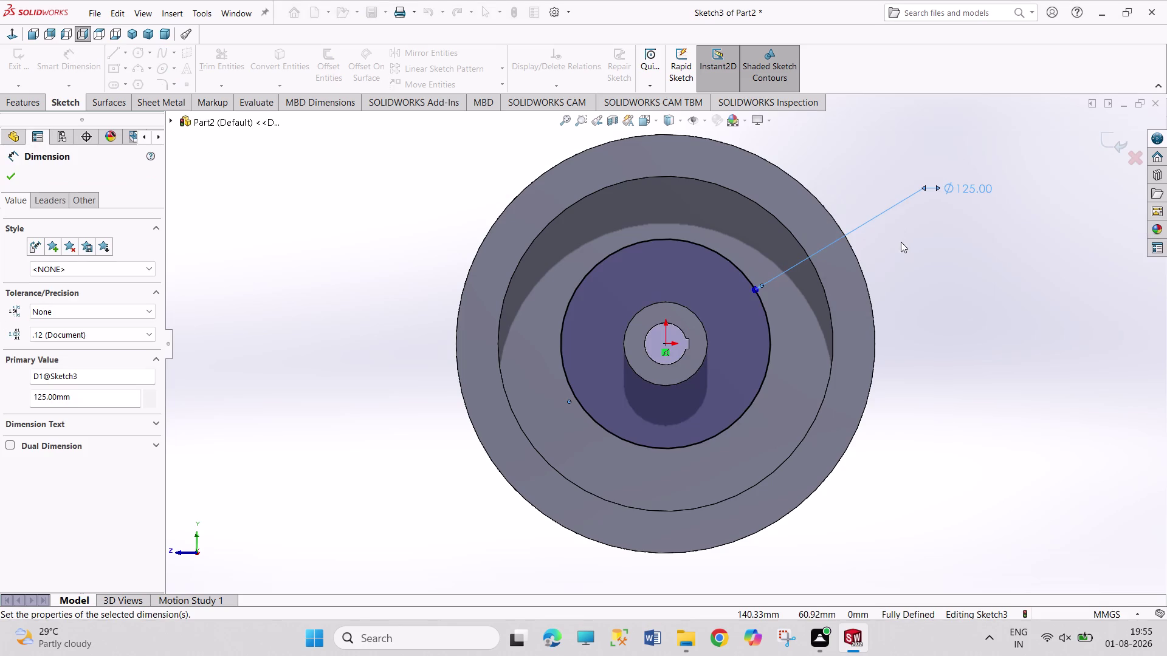
right_click(940, 326)
click(920, 246)
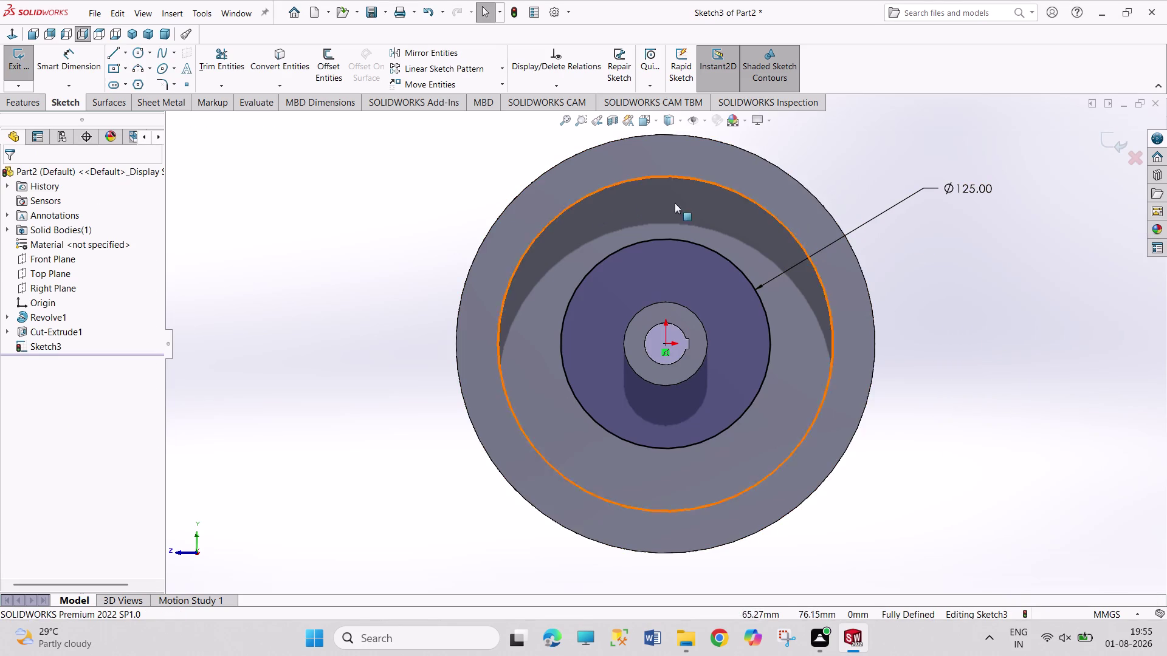
click(133, 53)
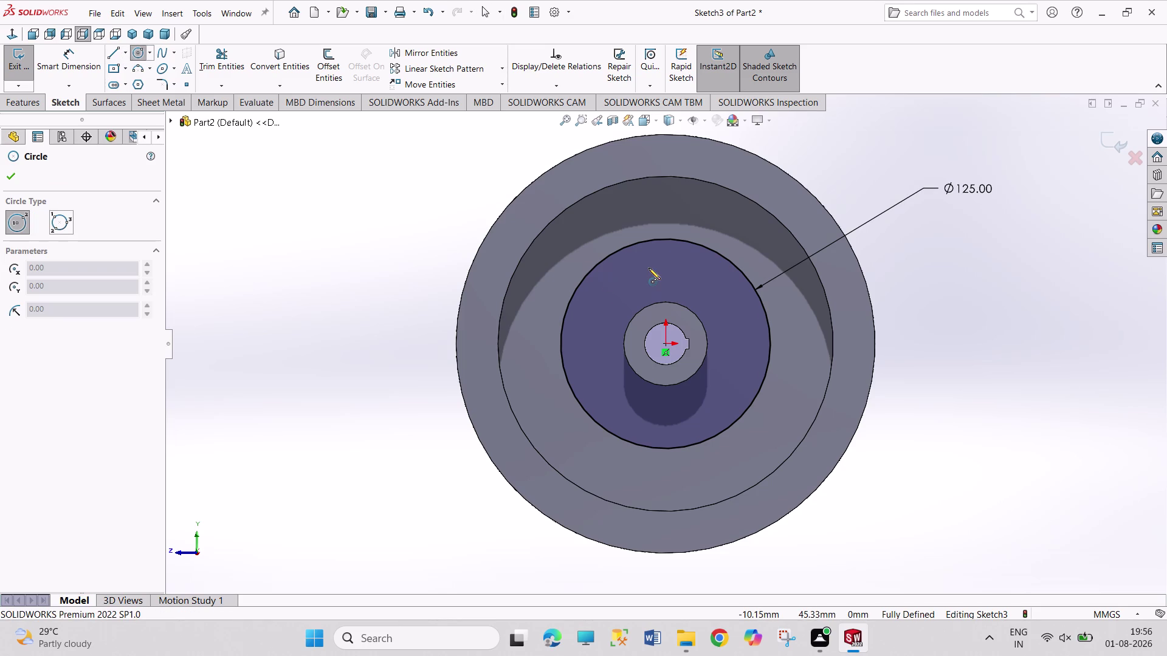
click(666, 240)
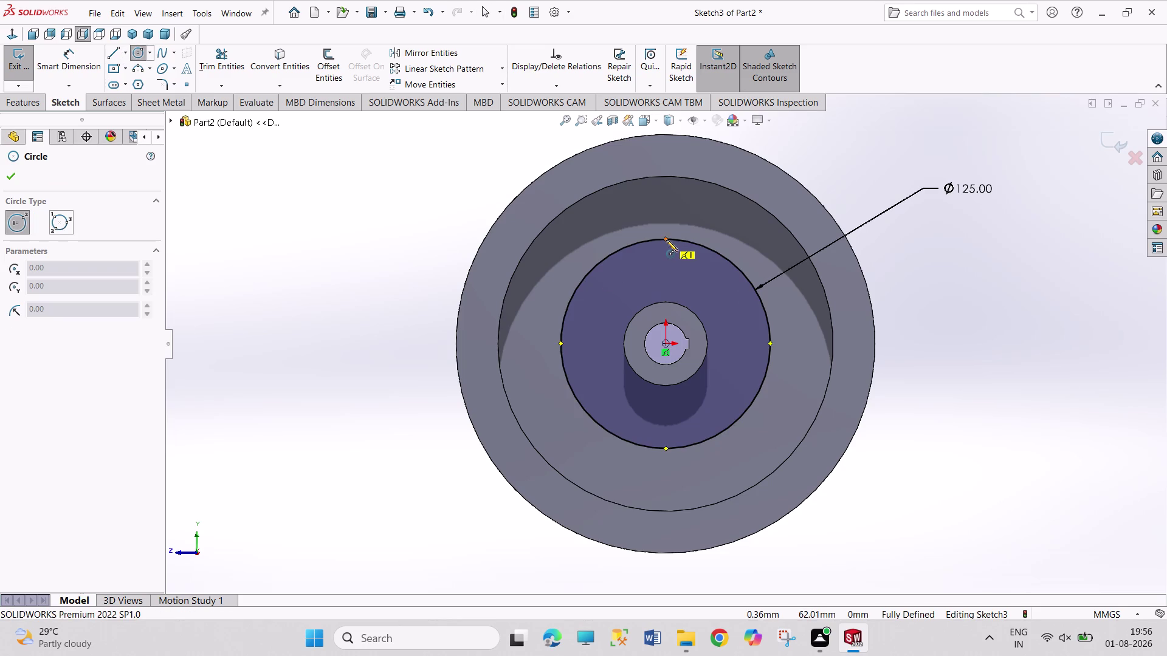
Draw a circle on the 125 mm circle's top quadrant and dimension it 36 mm.
click(672, 262)
right_drag(886, 160, 878, 87)
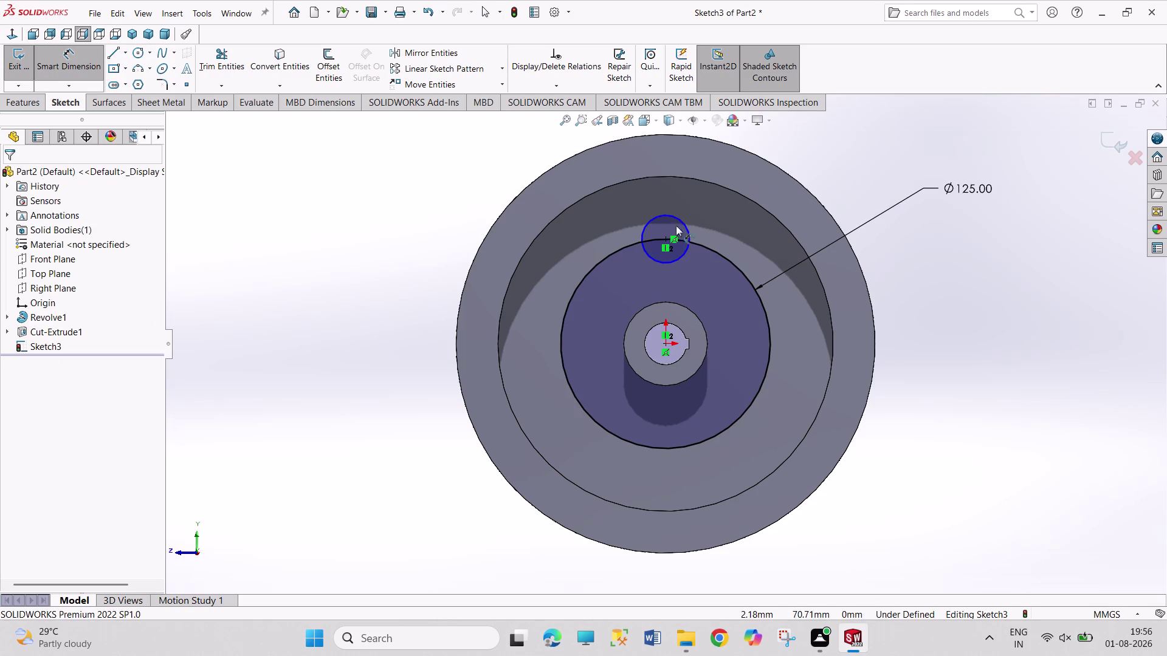
drag(687, 228, 695, 226)
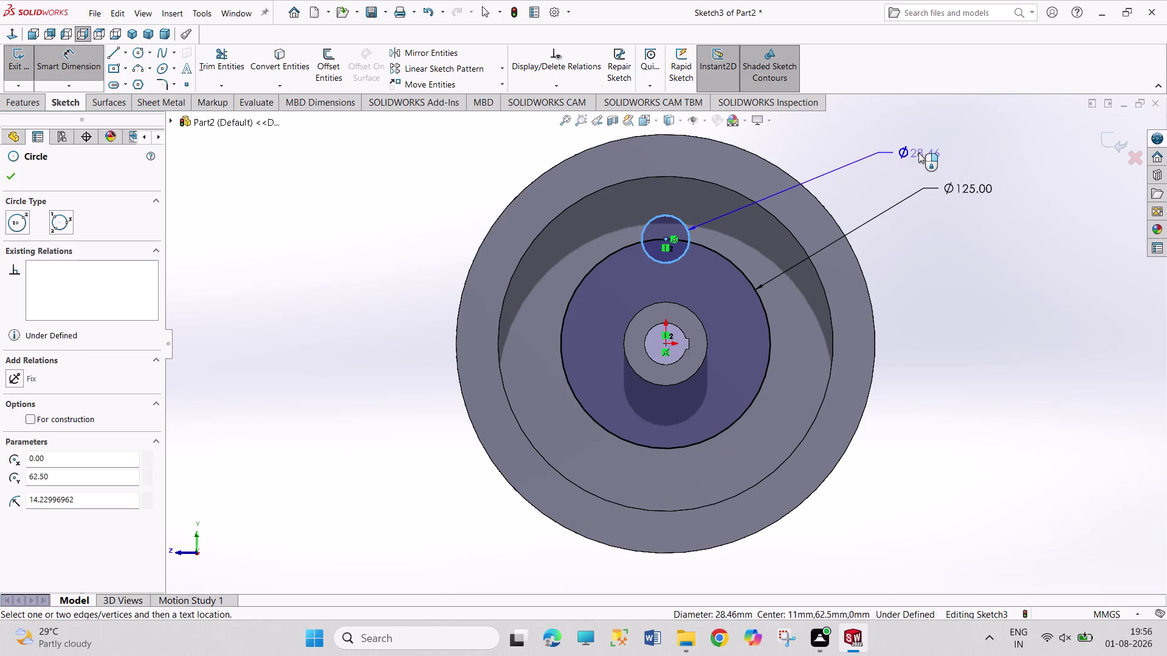
click(919, 153)
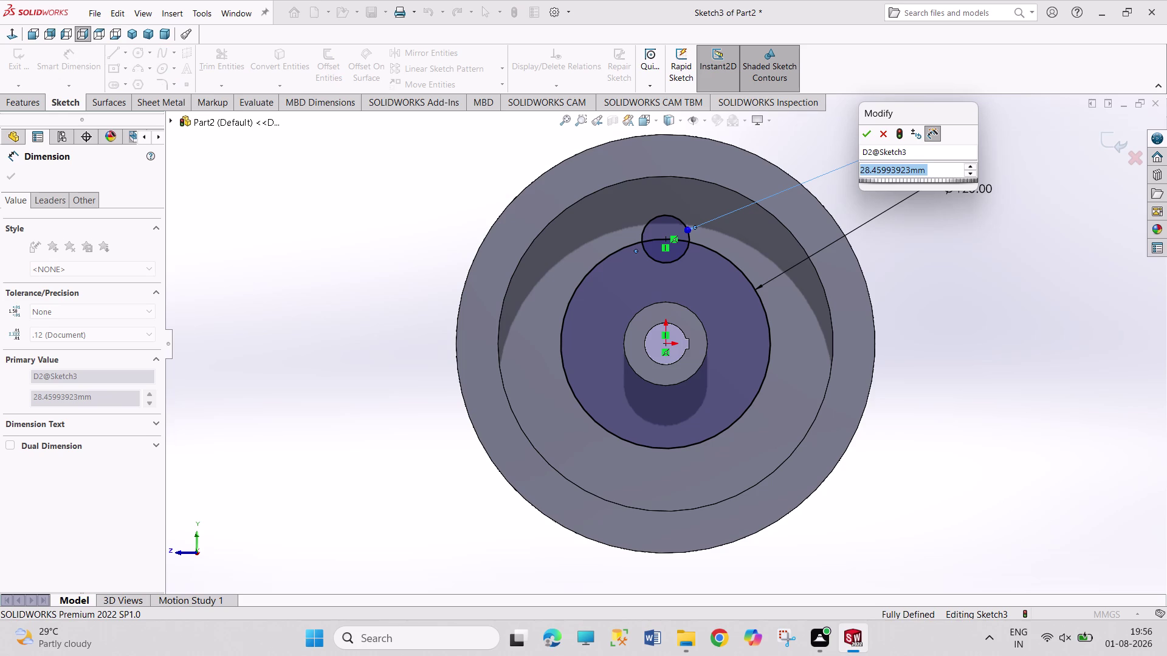
text(36)
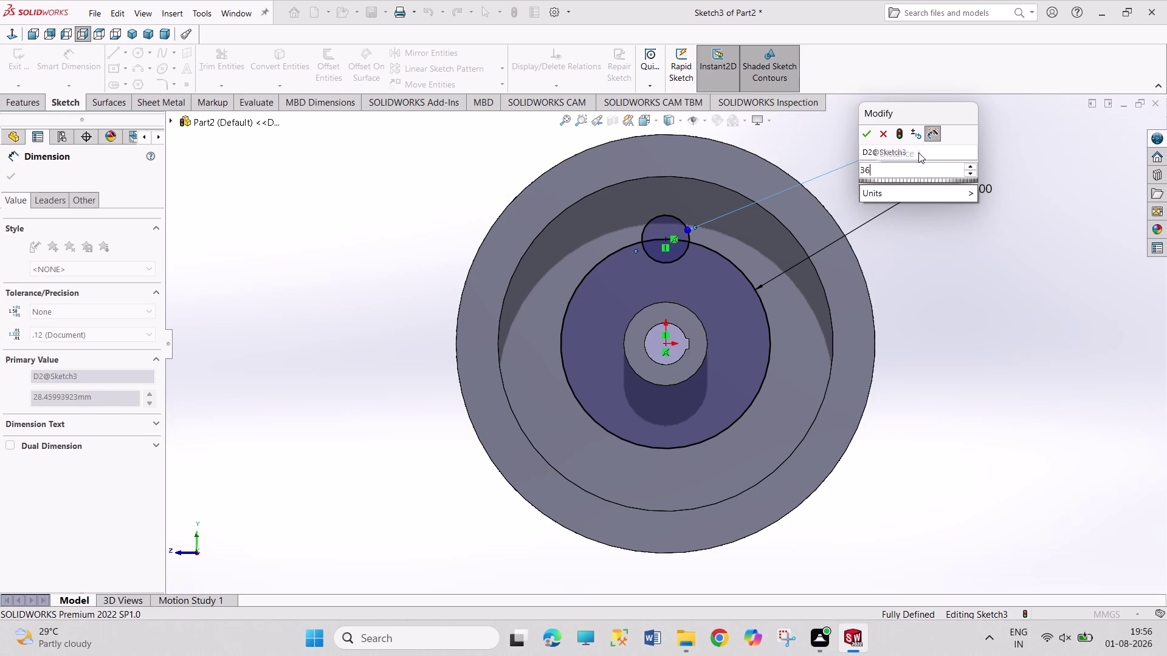
key(Return)
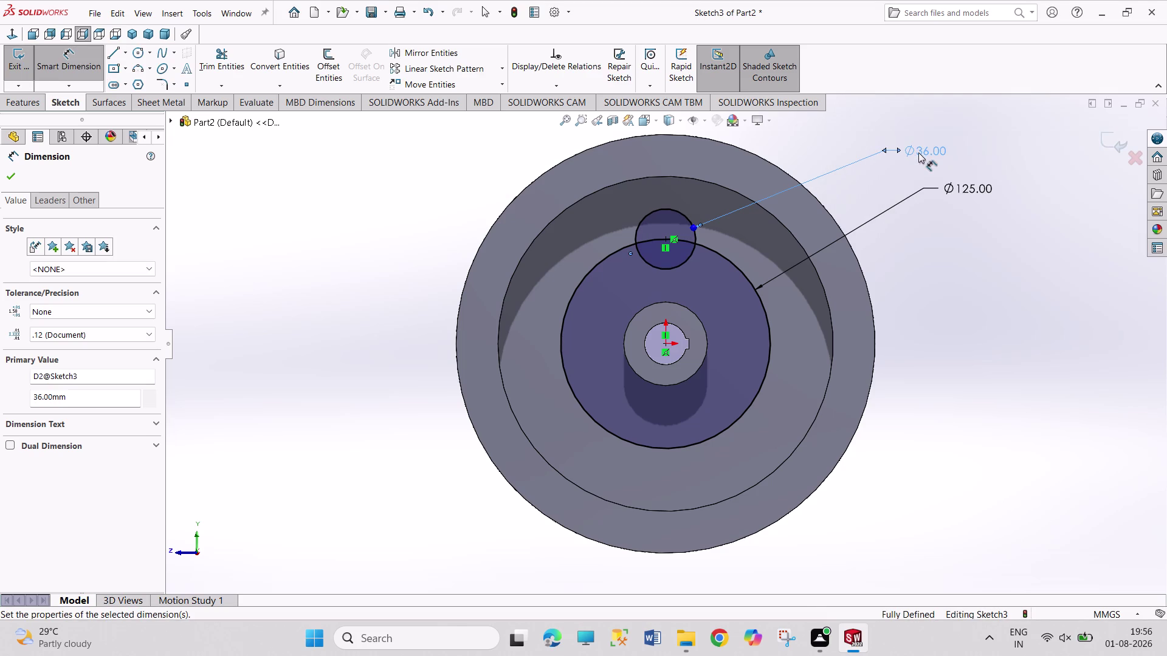
right_click(926, 288)
click(955, 324)
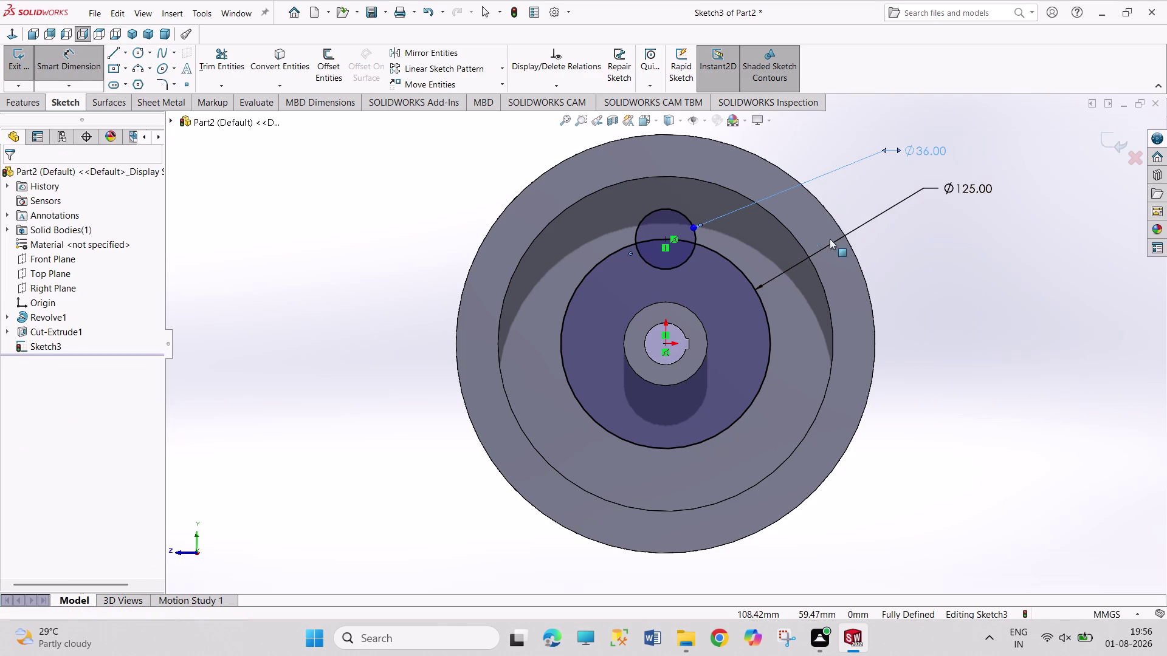
click(672, 263)
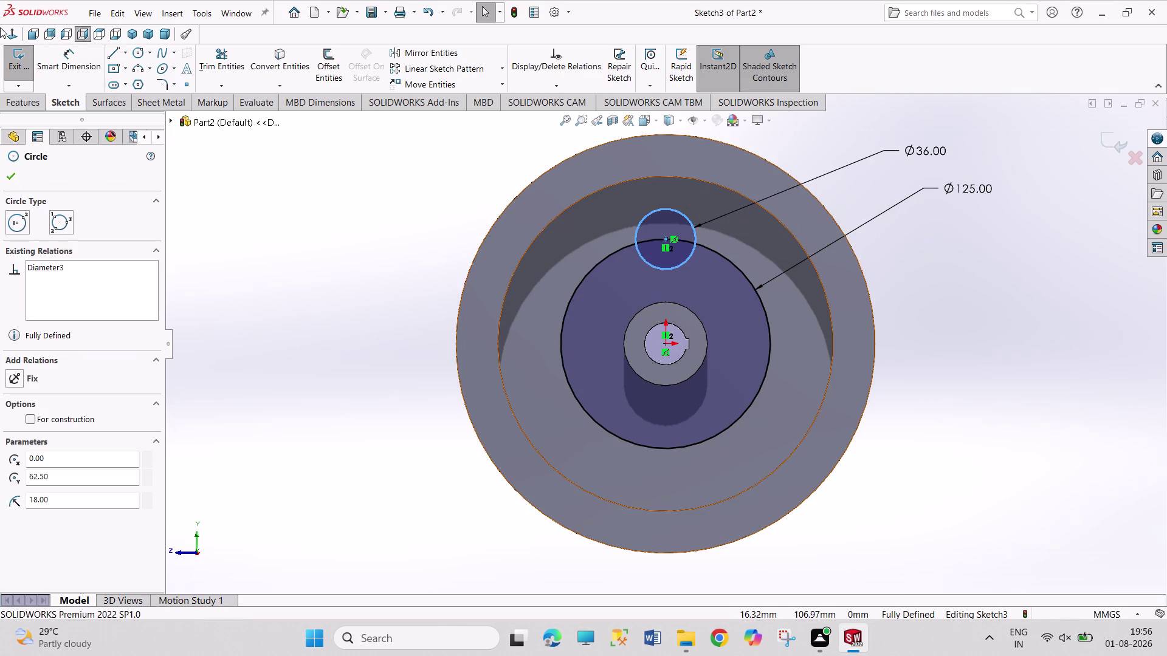
Circular-pattern the 36 mm circle into four copies around the hub.
click(504, 68)
click(481, 96)
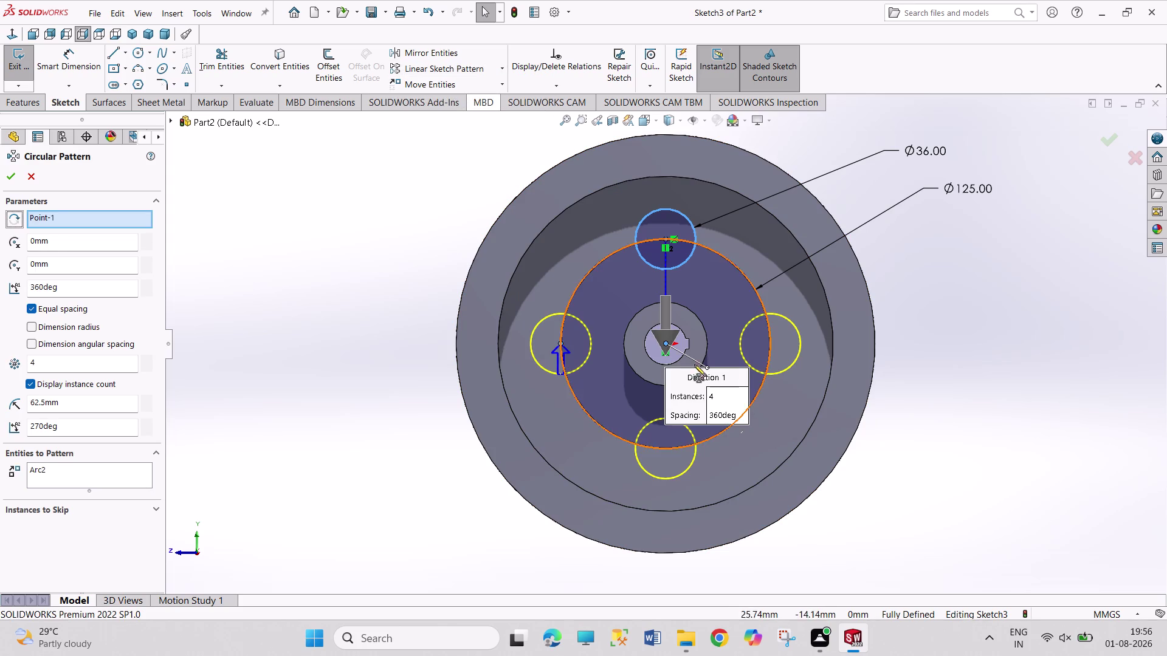
click(14, 176)
click(242, 229)
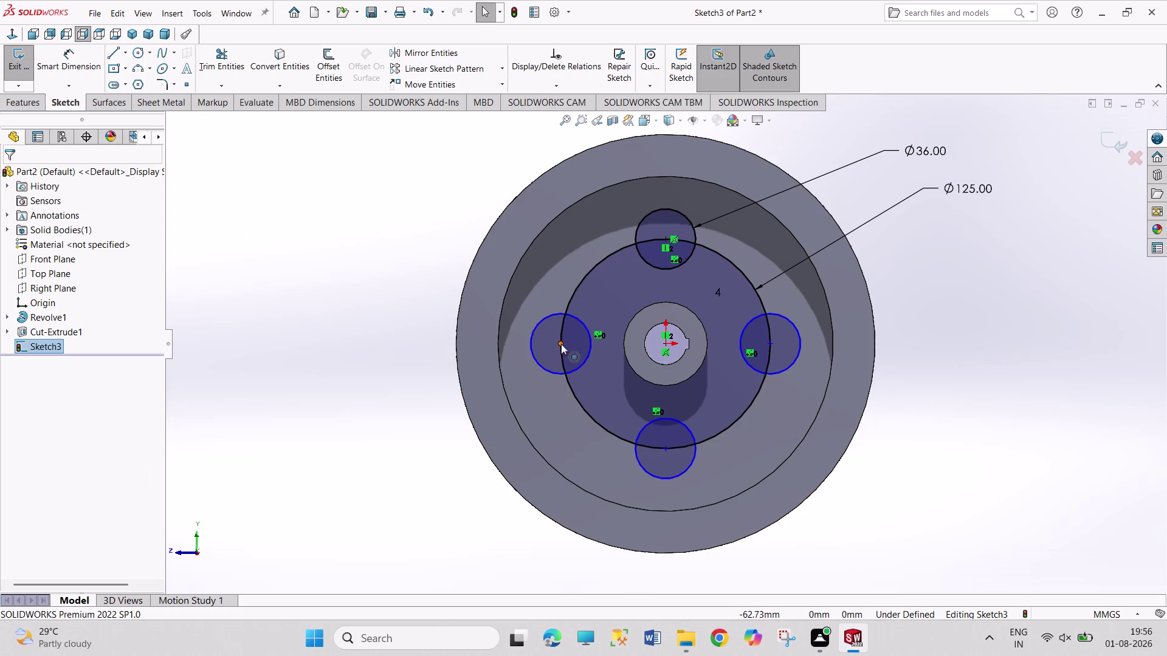
drag(561, 344, 543, 341)
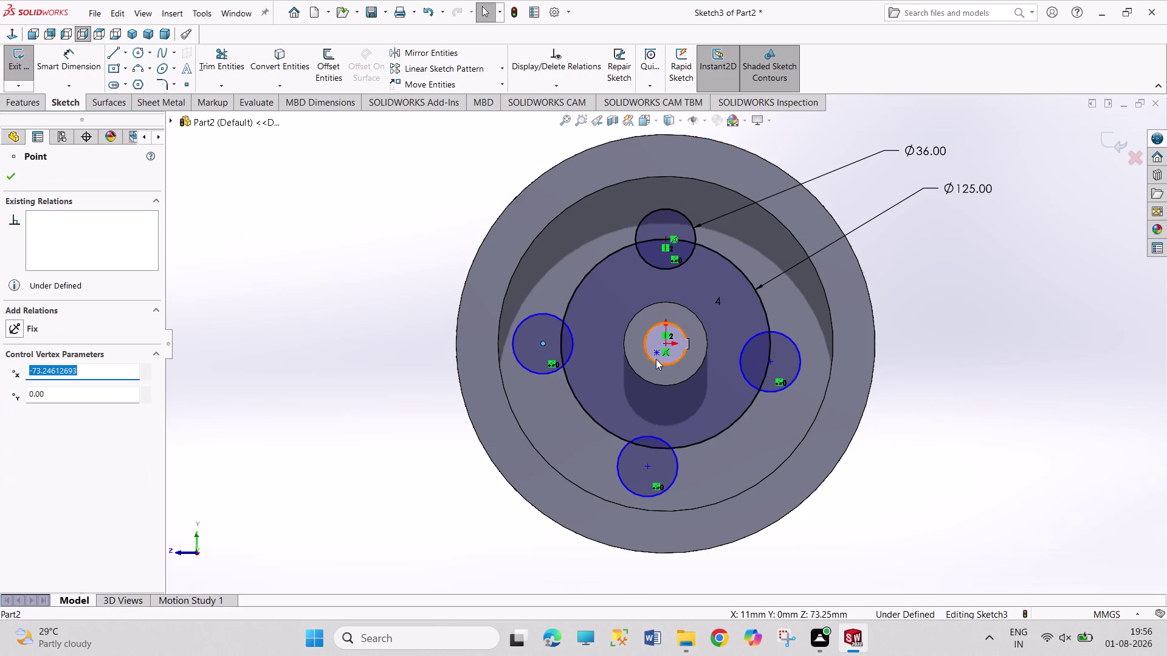
click(656, 354)
click(667, 345)
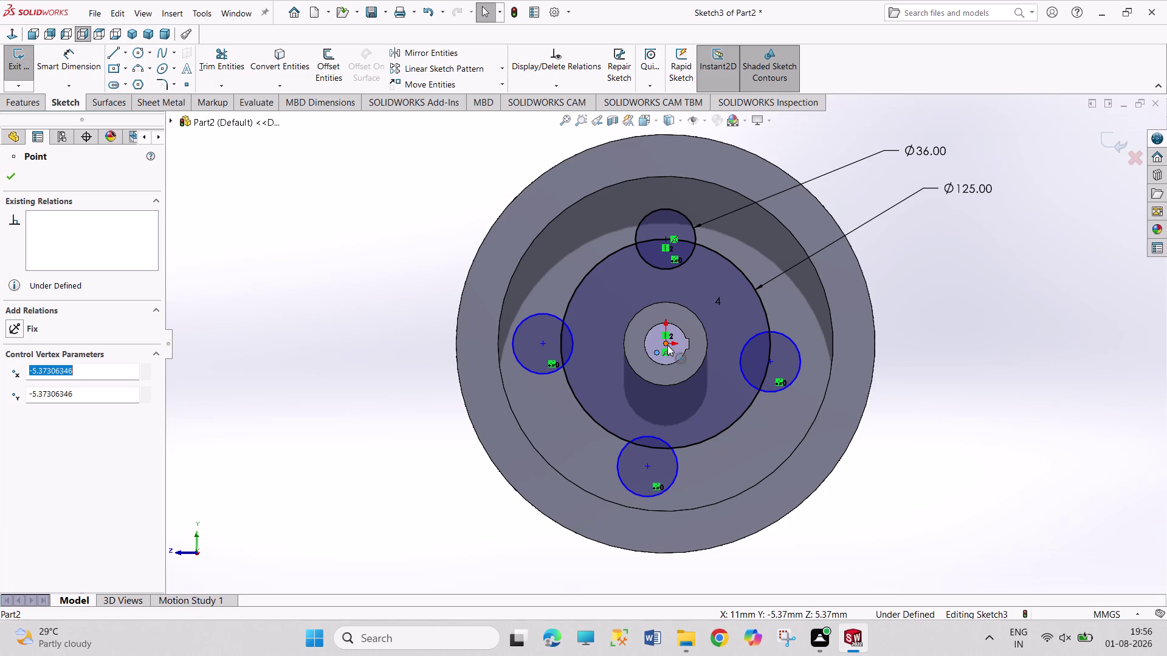
click(40, 430)
click(218, 389)
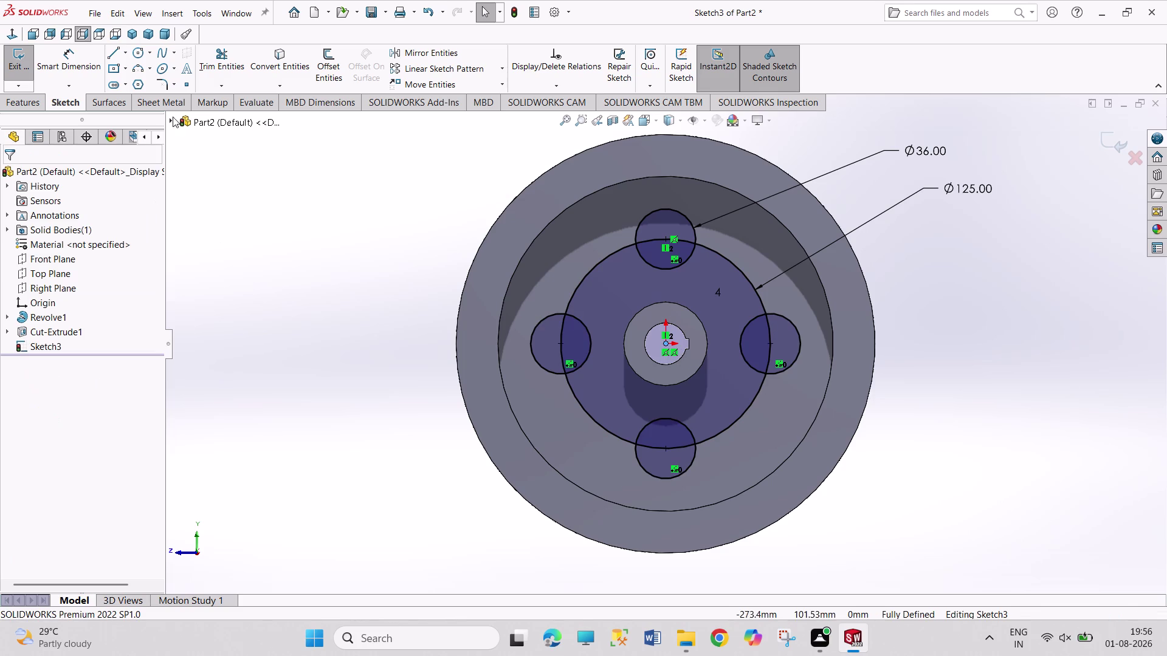
Make the Ø125 circle construction geometry and exit Sketch3.
click(579, 285)
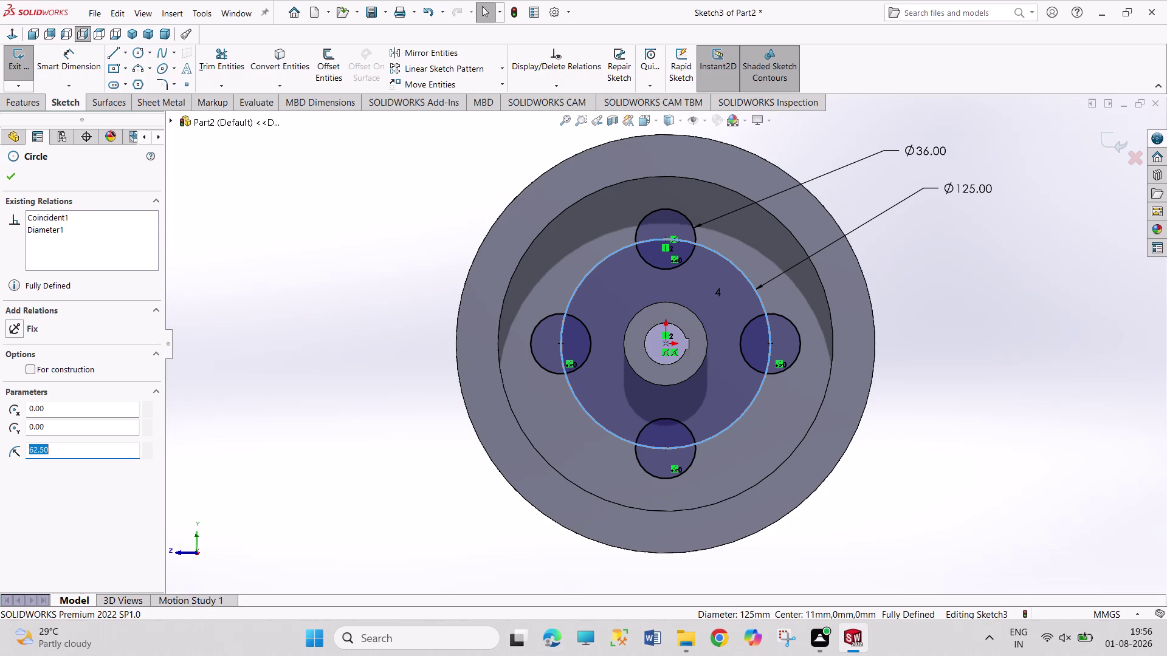
click(38, 367)
click(14, 178)
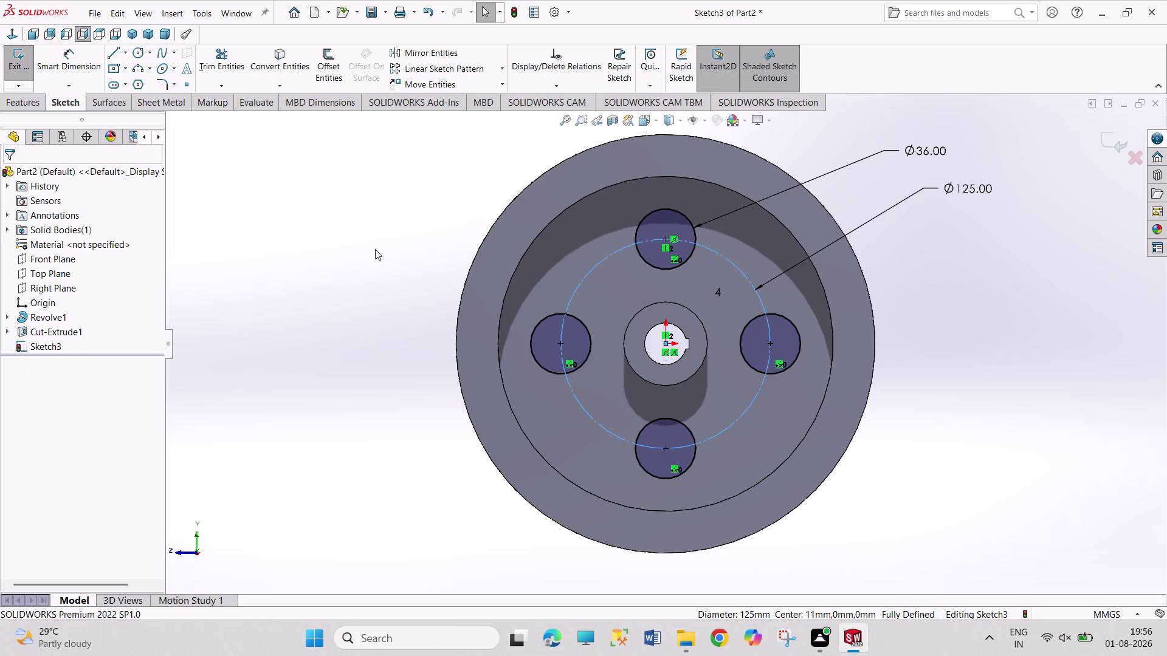
click(19, 70)
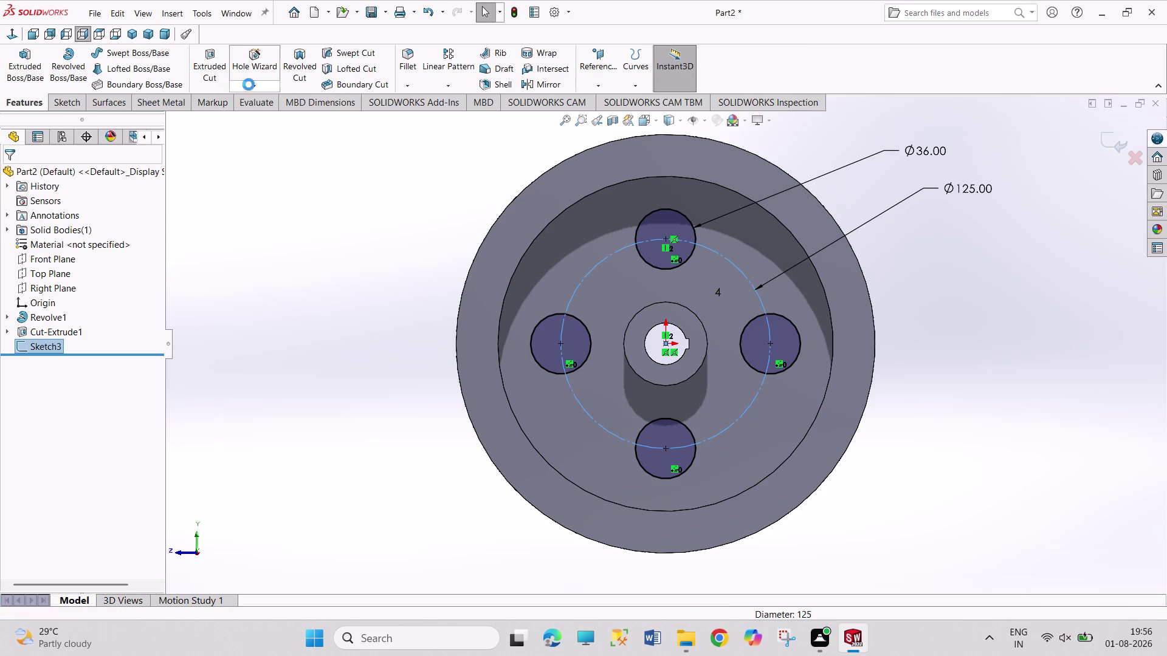
click(203, 71)
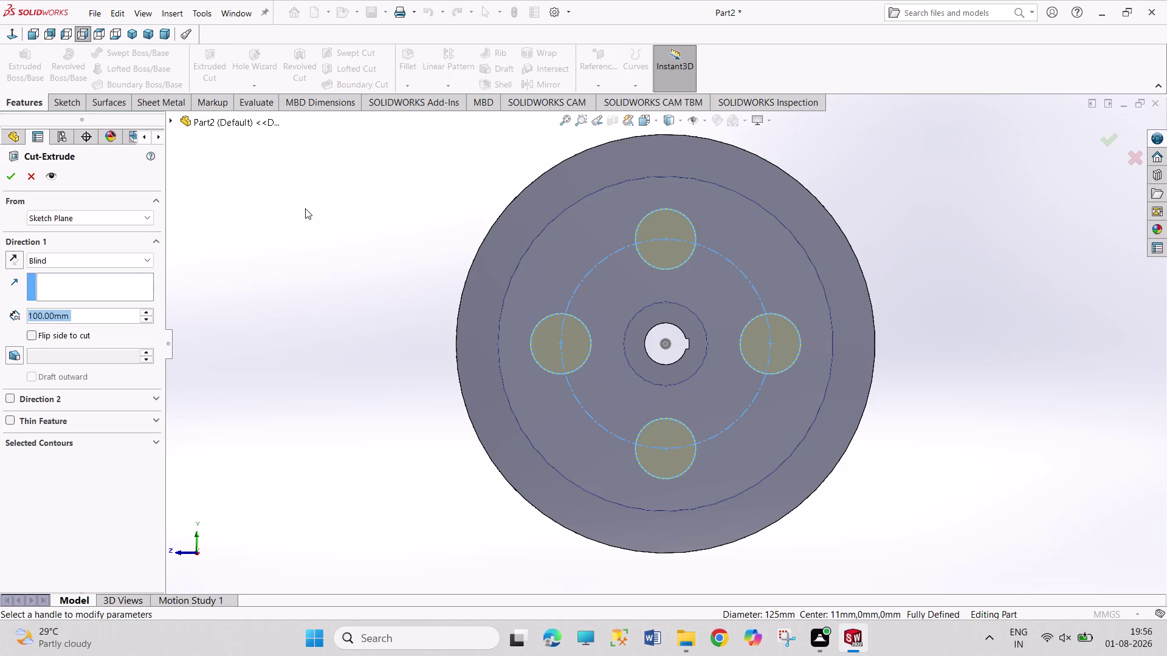
Cut the four Ø36 circles through the pulley web at Blind 100 mm.
middle_drag(305, 209, 400, 265)
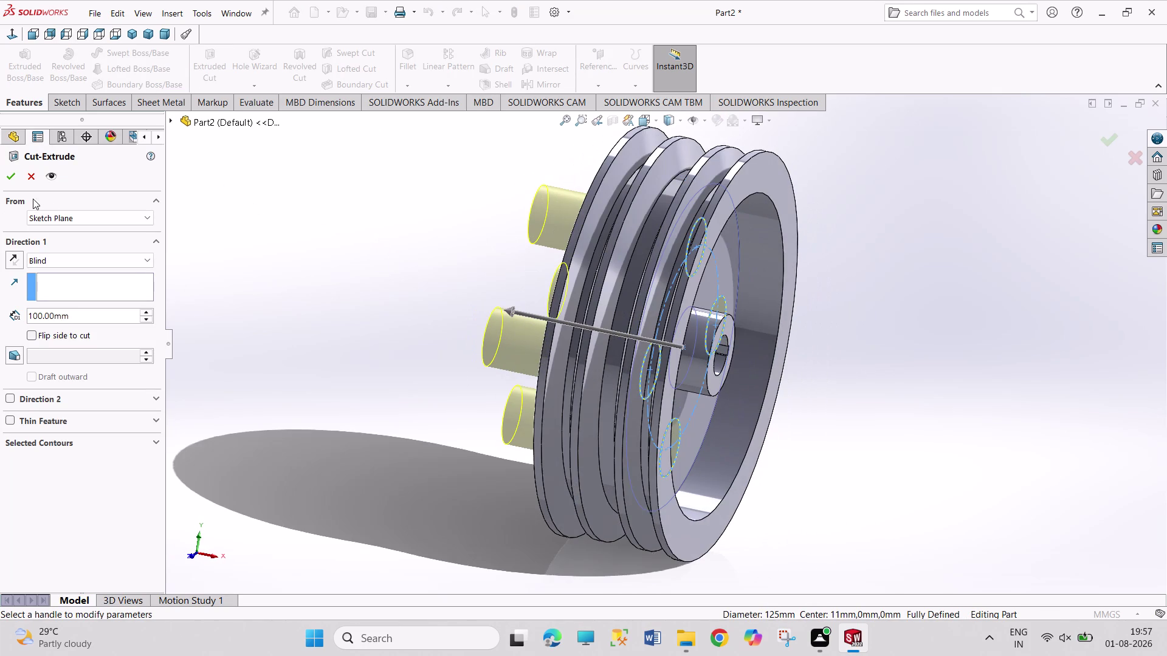
click(15, 178)
click(364, 249)
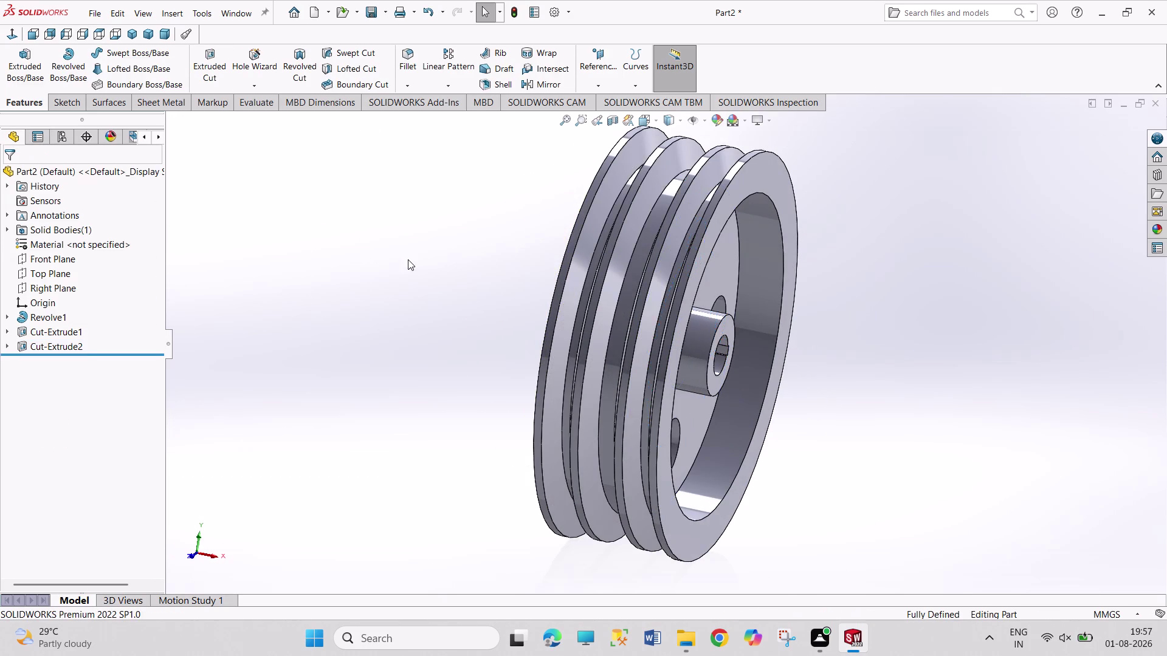
middle_drag(407, 260, 274, 192)
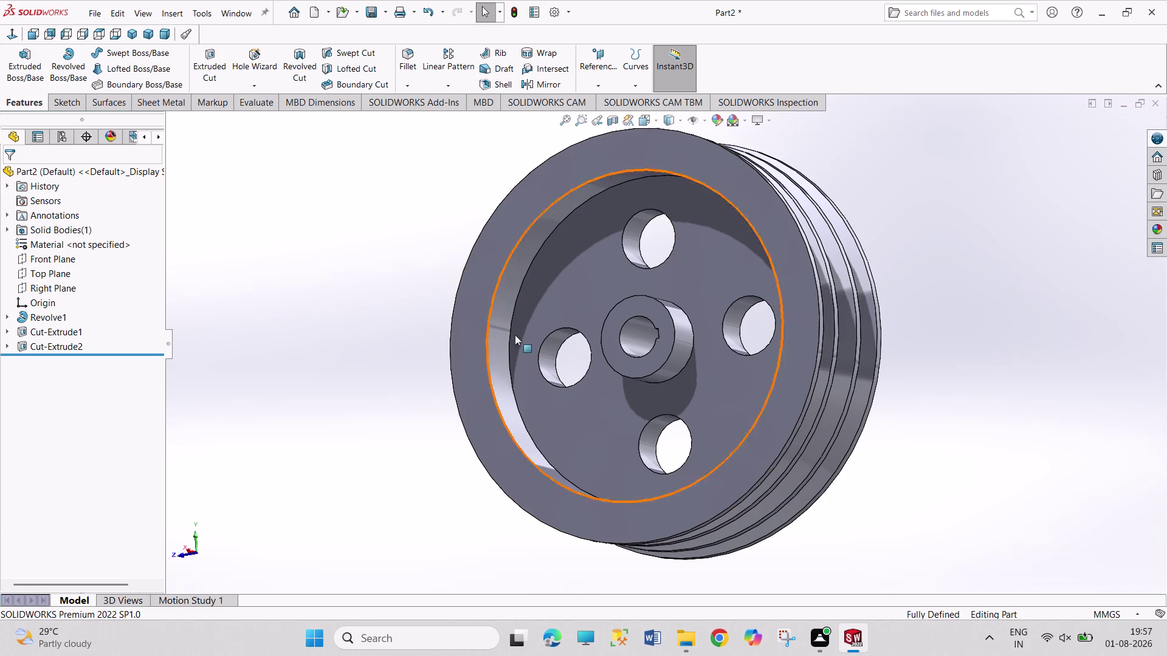
Select the two inner rim edges of the pulley for rounding.
click(509, 347)
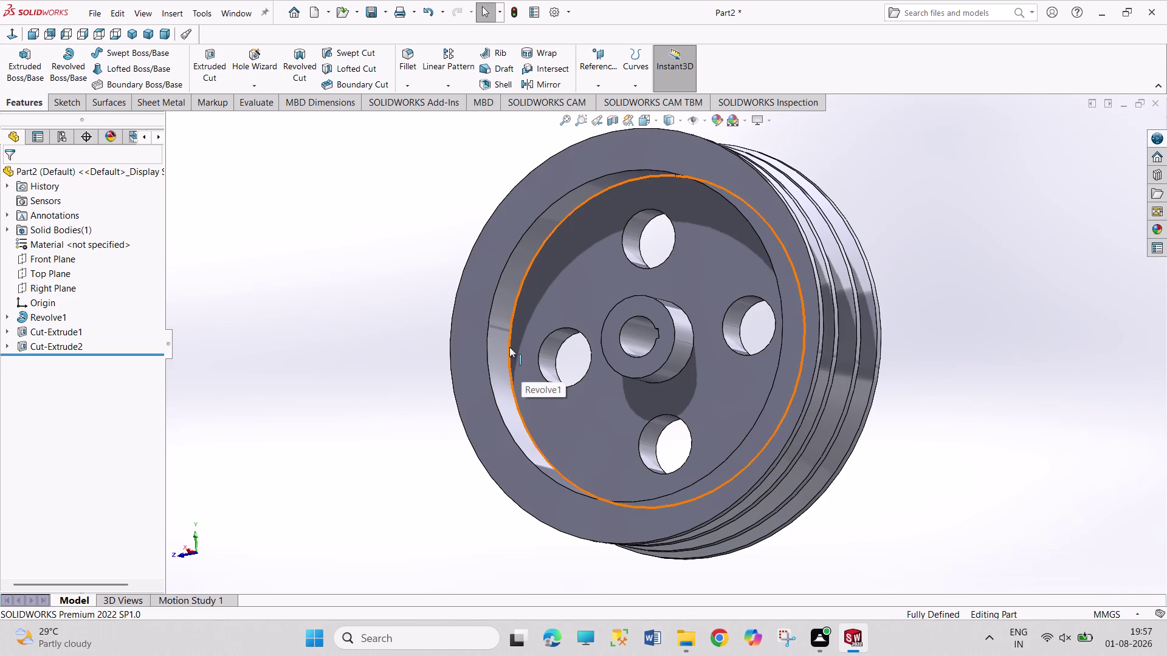
middle_drag(361, 345, 201, 230)
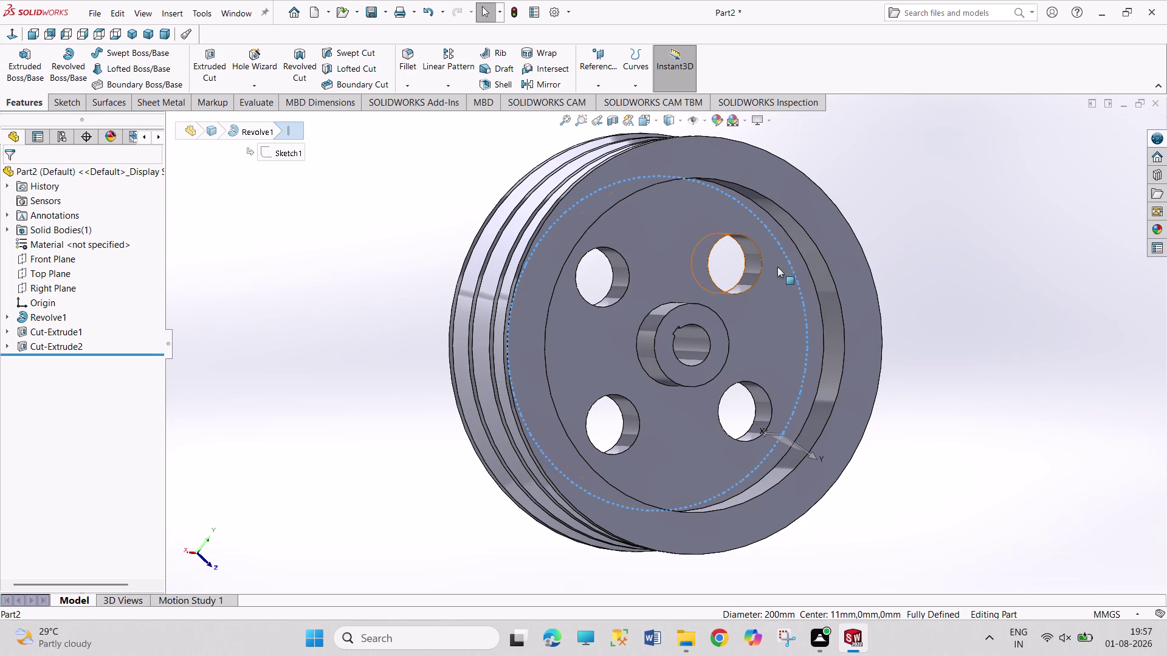
click(802, 259)
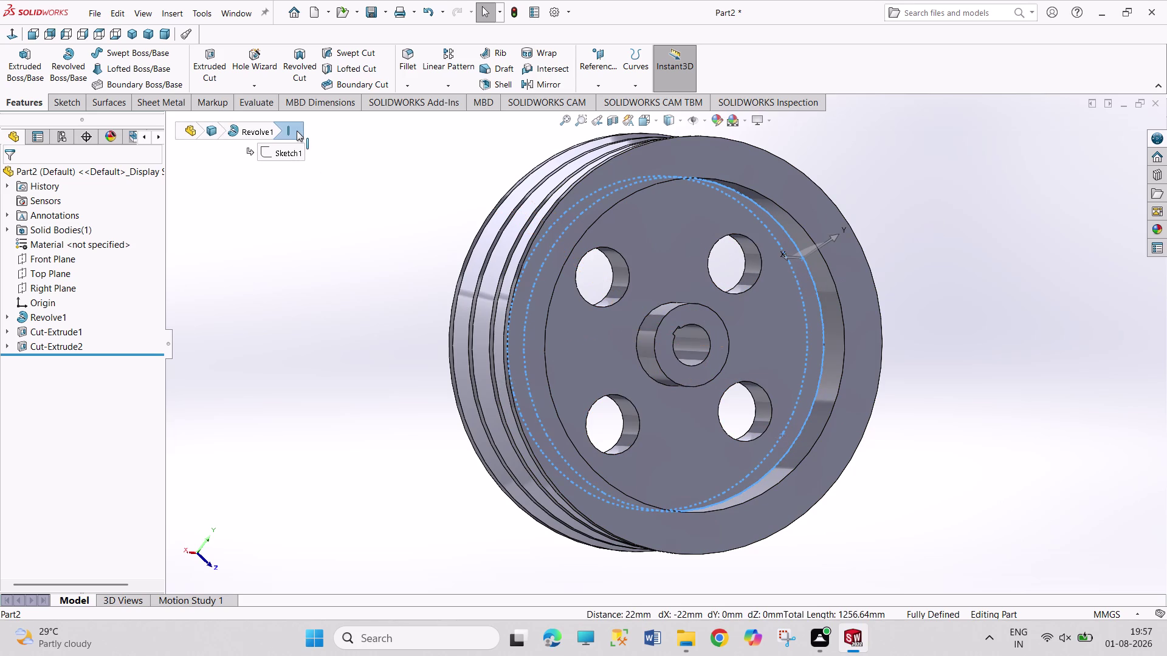
click(414, 53)
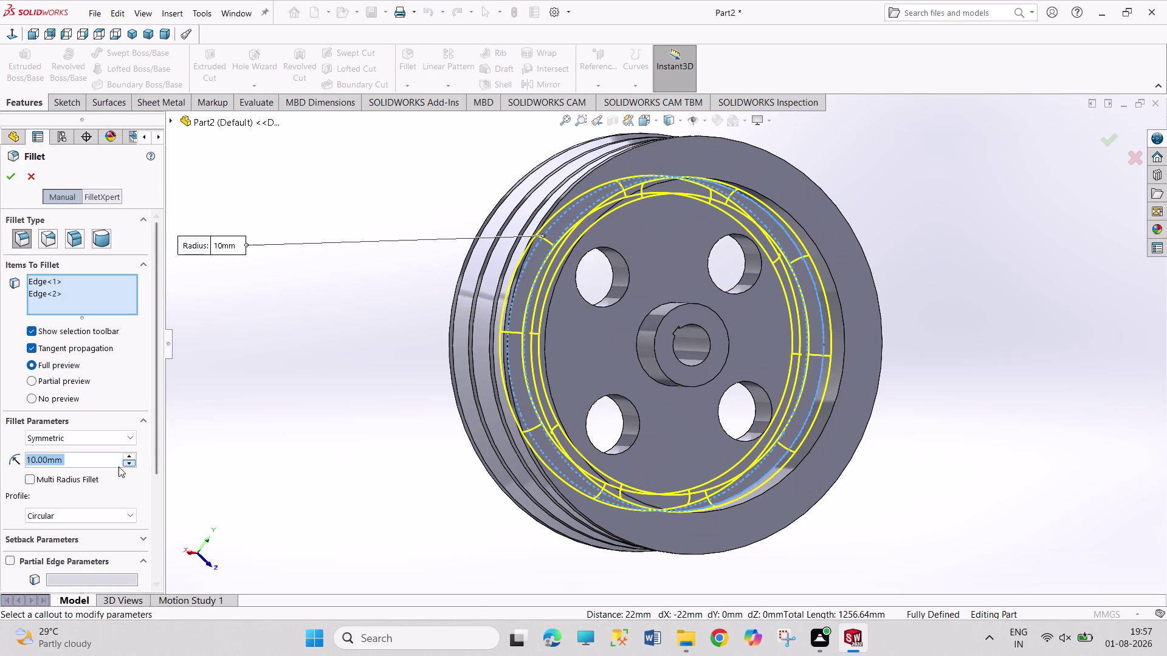
Enter a 5 mm fillet radius and check the preview.
key(5)
key(Return)
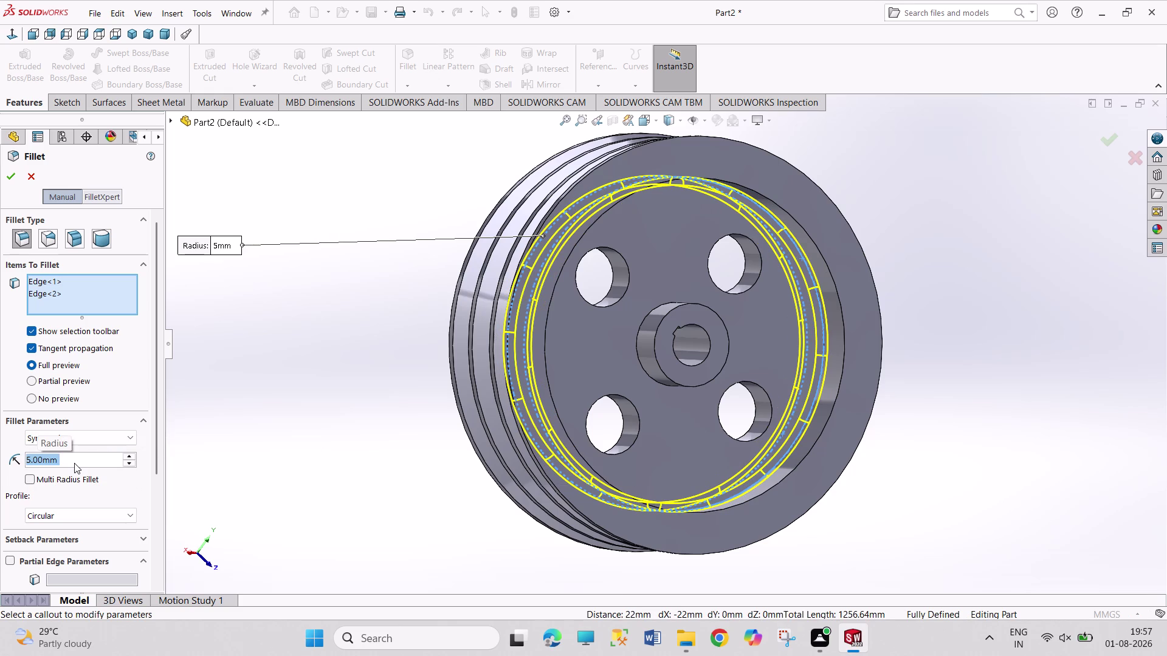
middle_drag(380, 472, 333, 476)
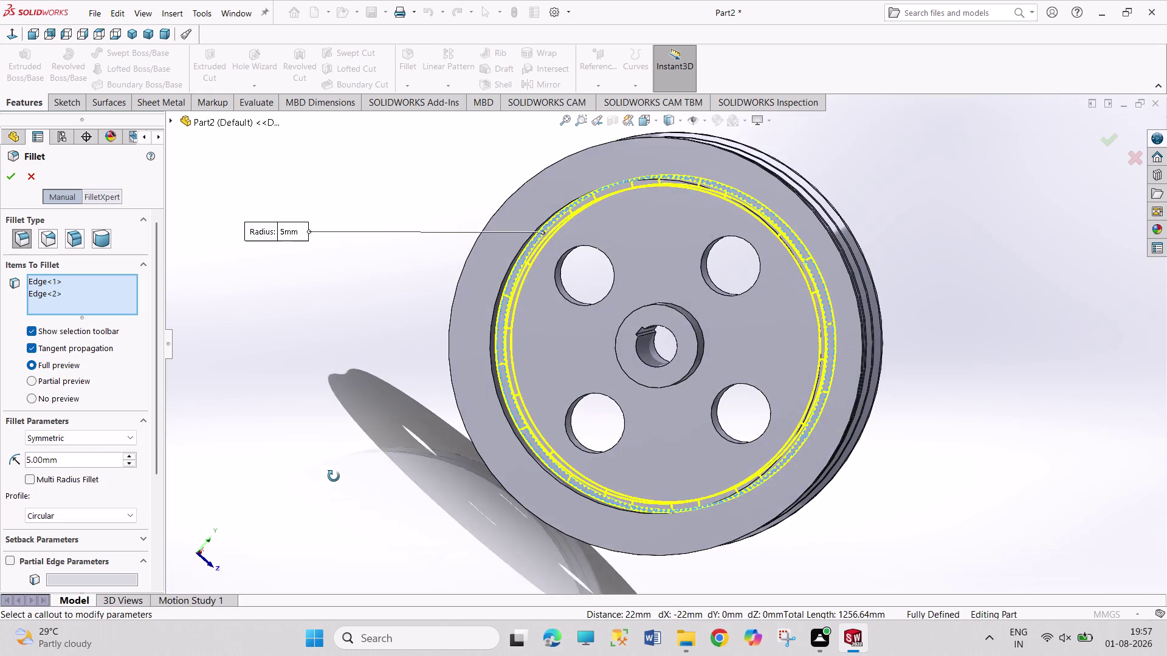
middle_drag(334, 477, 302, 489)
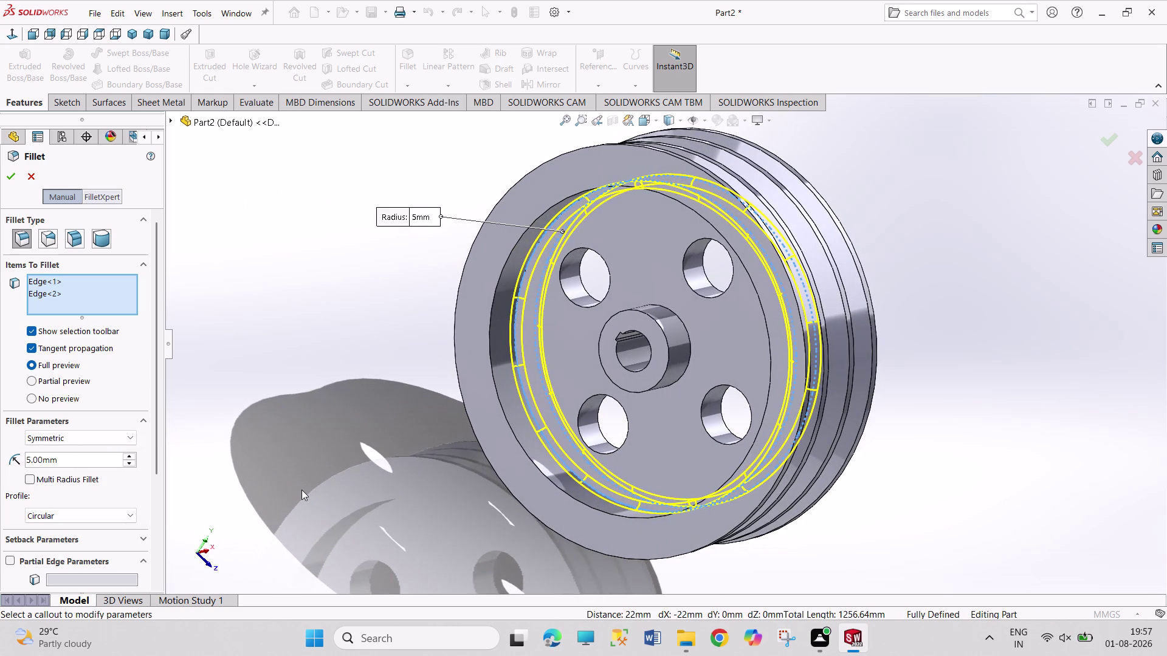
Change the fillet radius to 3 mm and apply Fillet1.
click(66, 459)
drag(65, 458, 1, 457)
drag(85, 461, 37, 461)
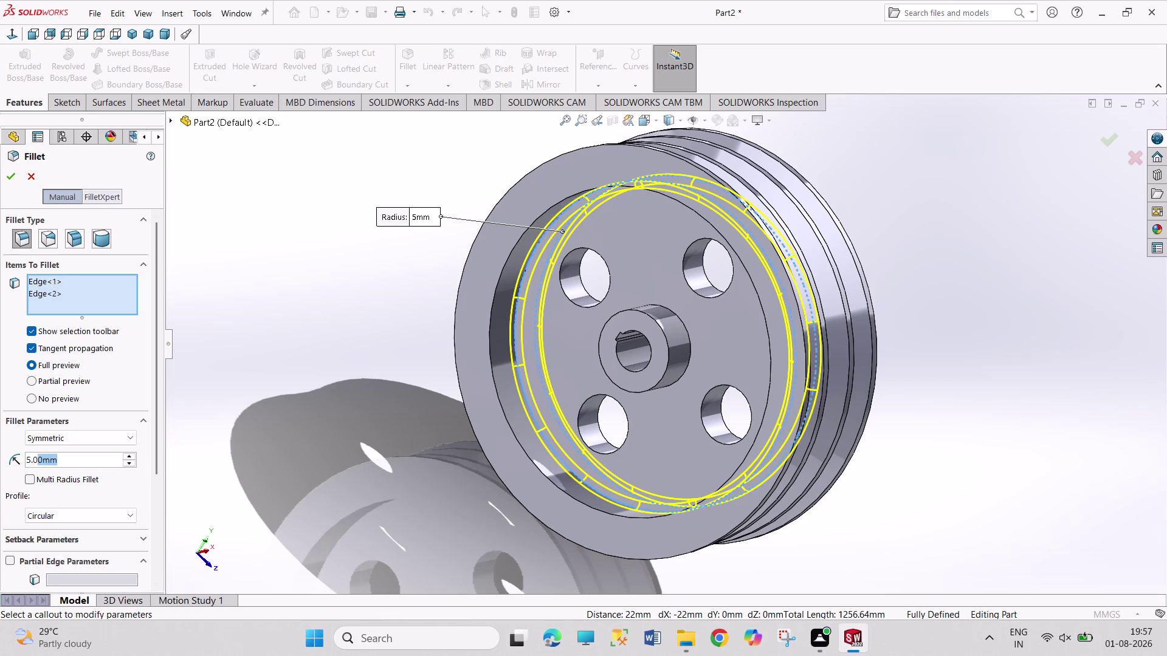
drag(38, 462, 22, 440)
key(3)
key(Return)
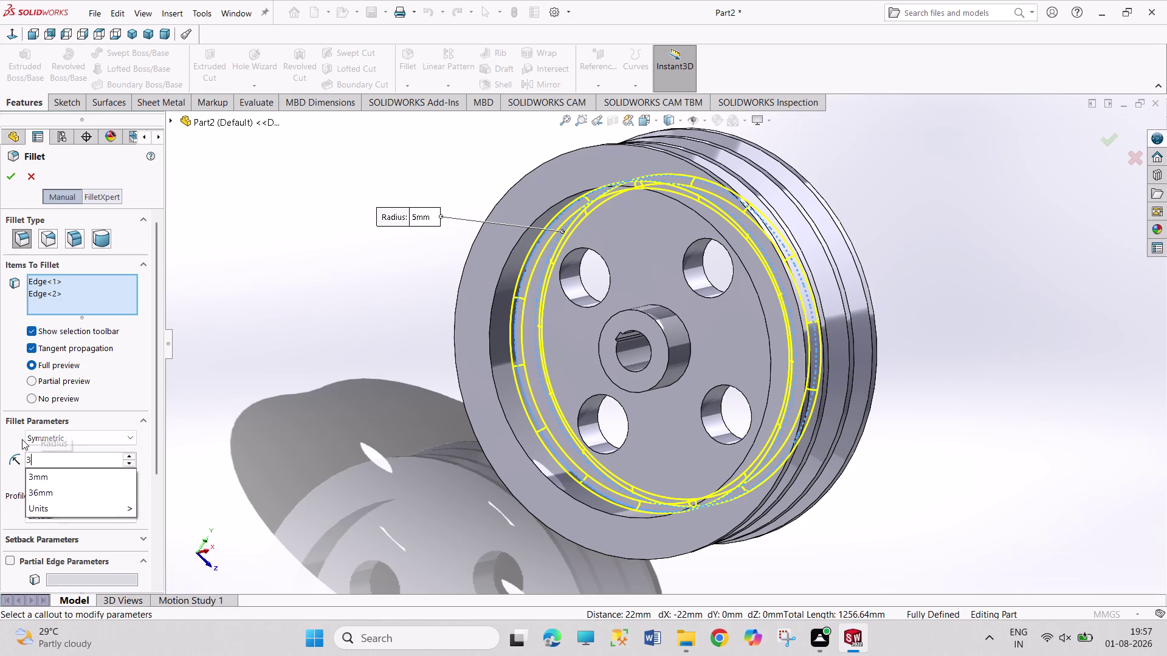
click(9, 172)
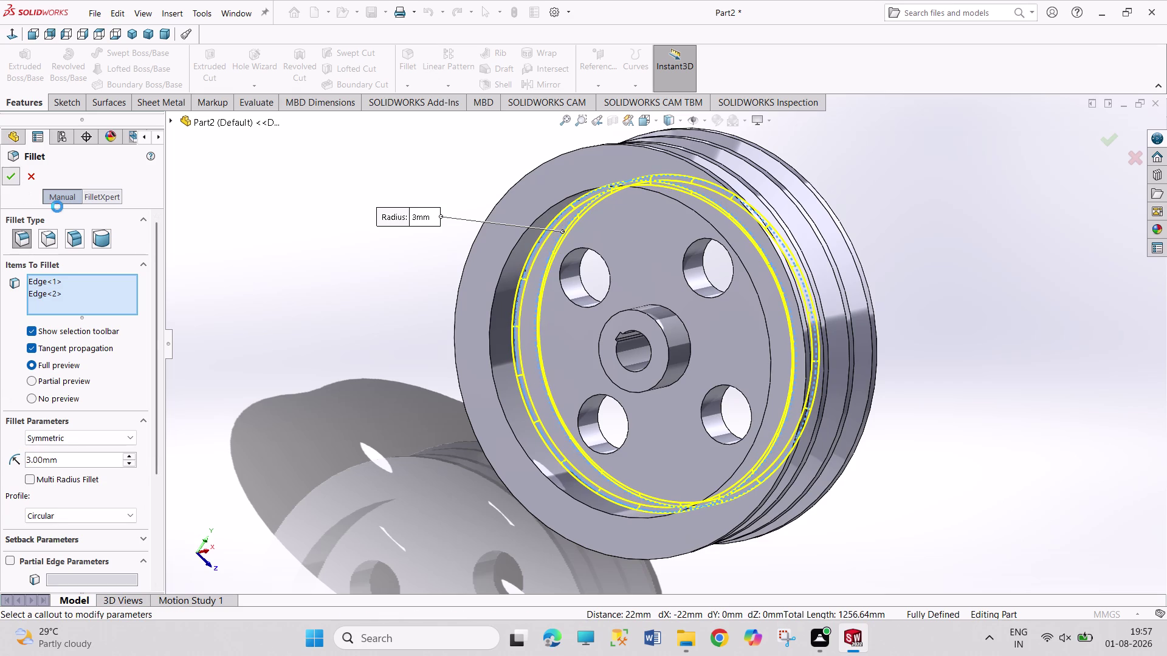
Edit Fillet1 to increase its radius to 5 mm.
middle_drag(423, 539, 430, 435)
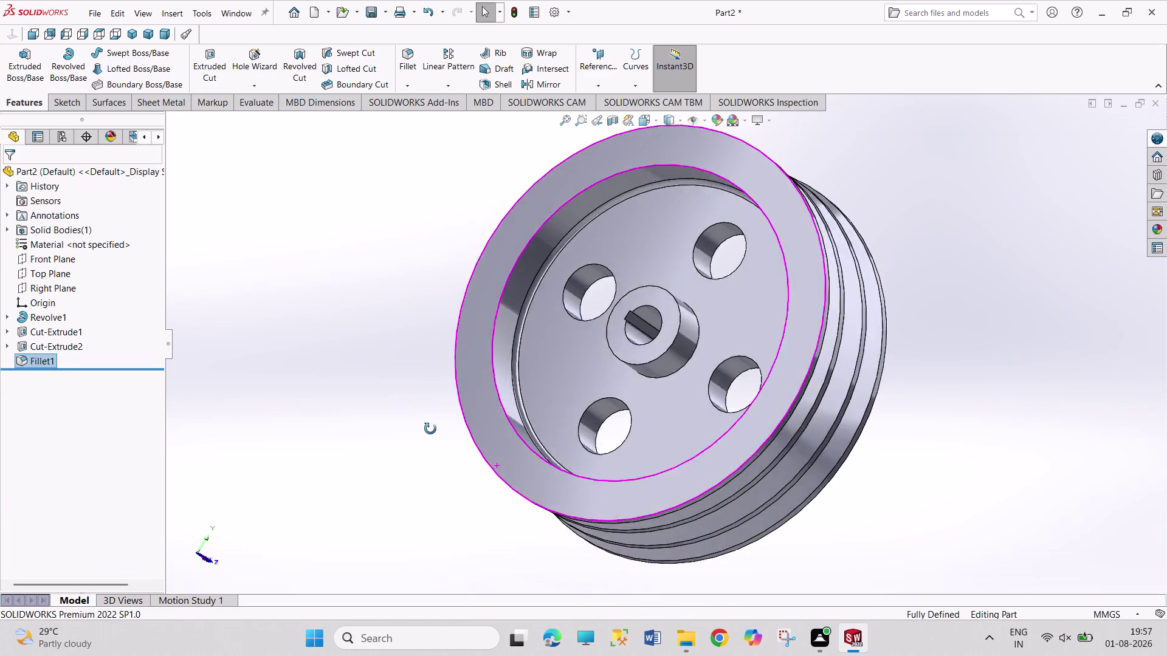
middle_drag(430, 435, 510, 456)
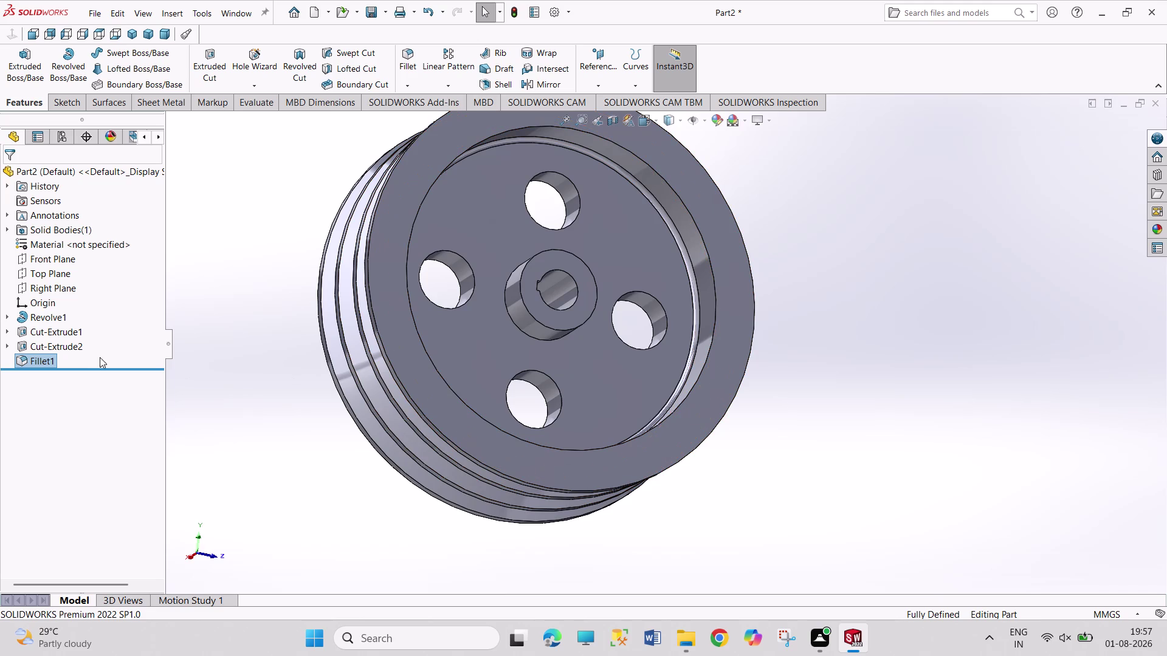
right_click(26, 359)
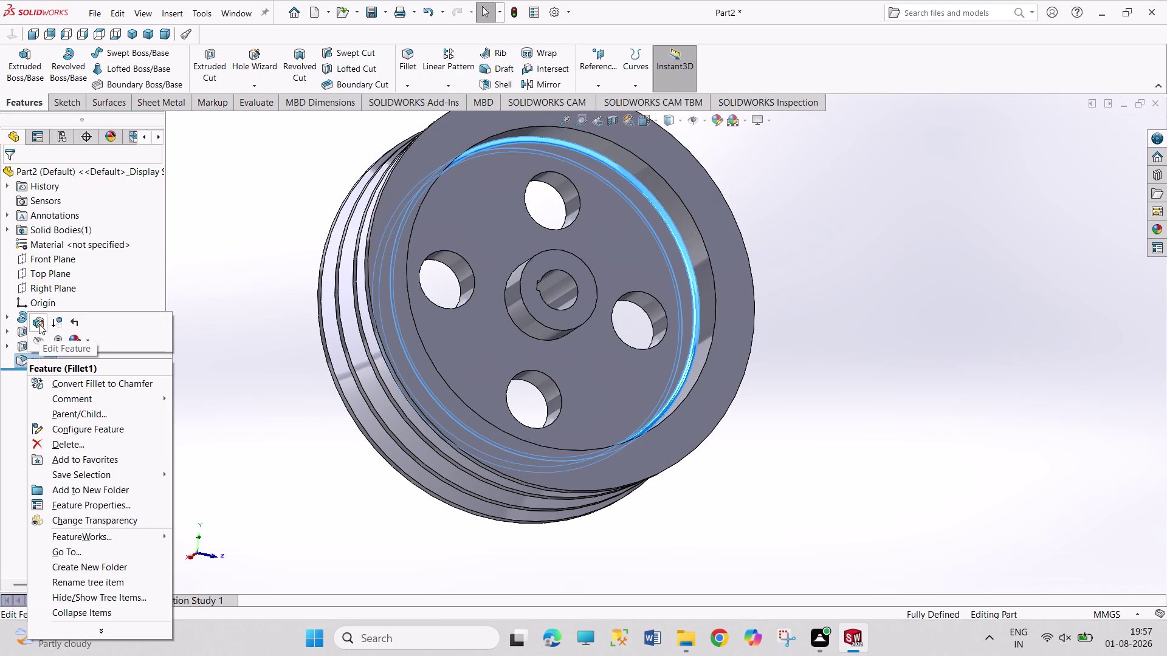
click(39, 324)
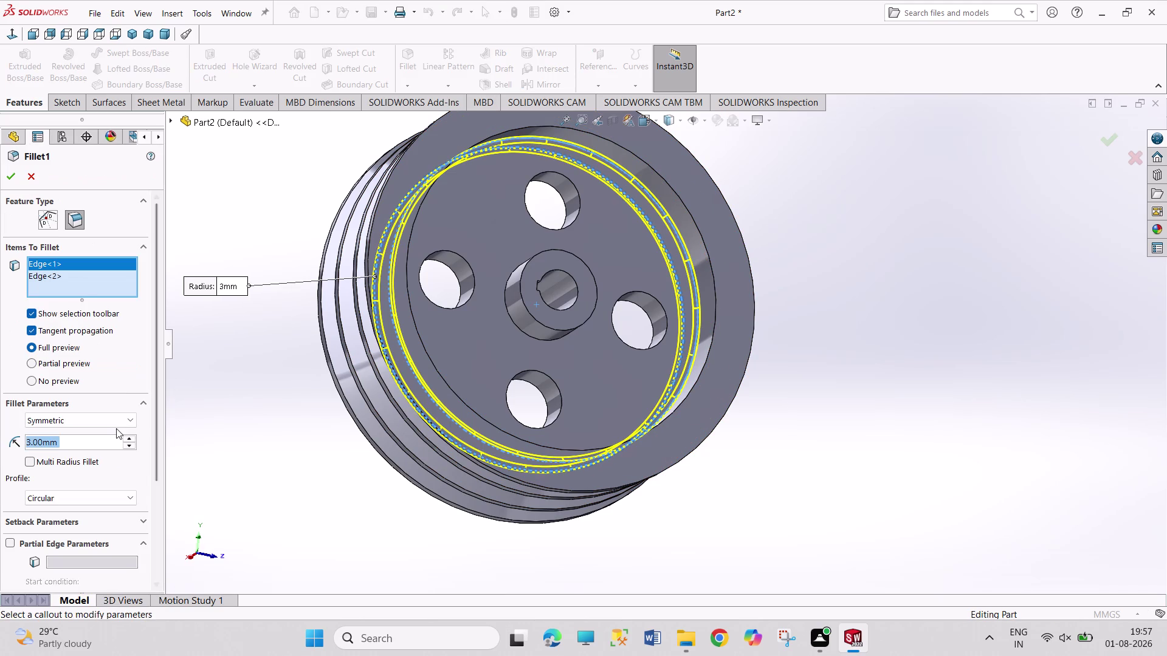
key(5)
key(Return)
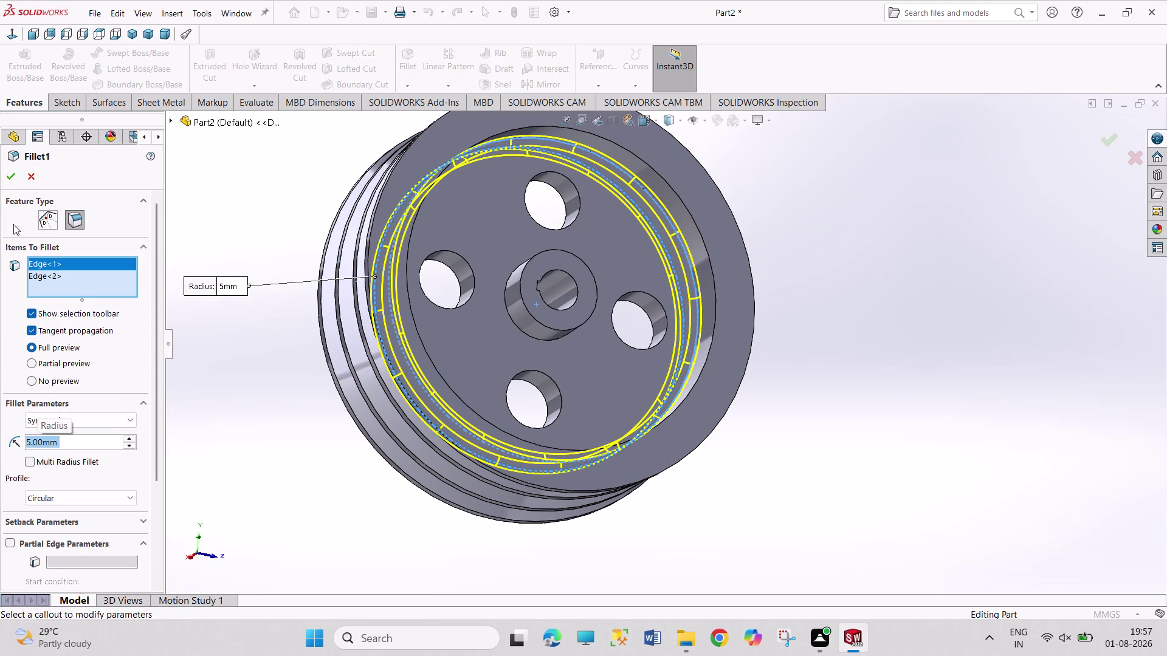
click(6, 170)
click(260, 397)
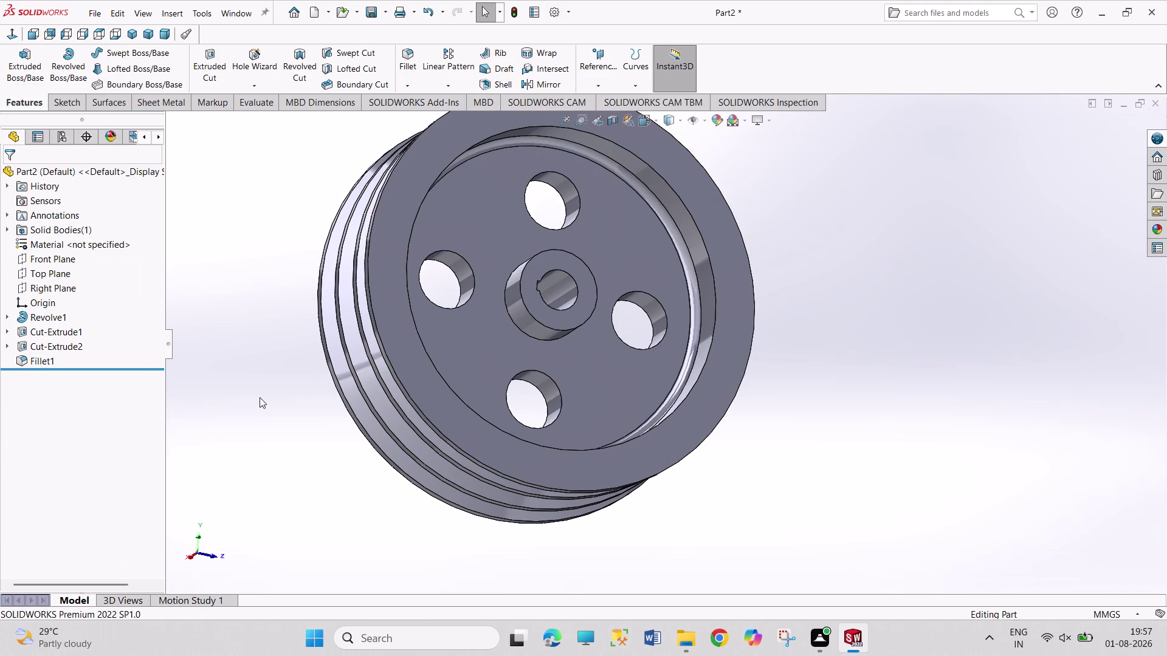
middle_drag(283, 457, 248, 499)
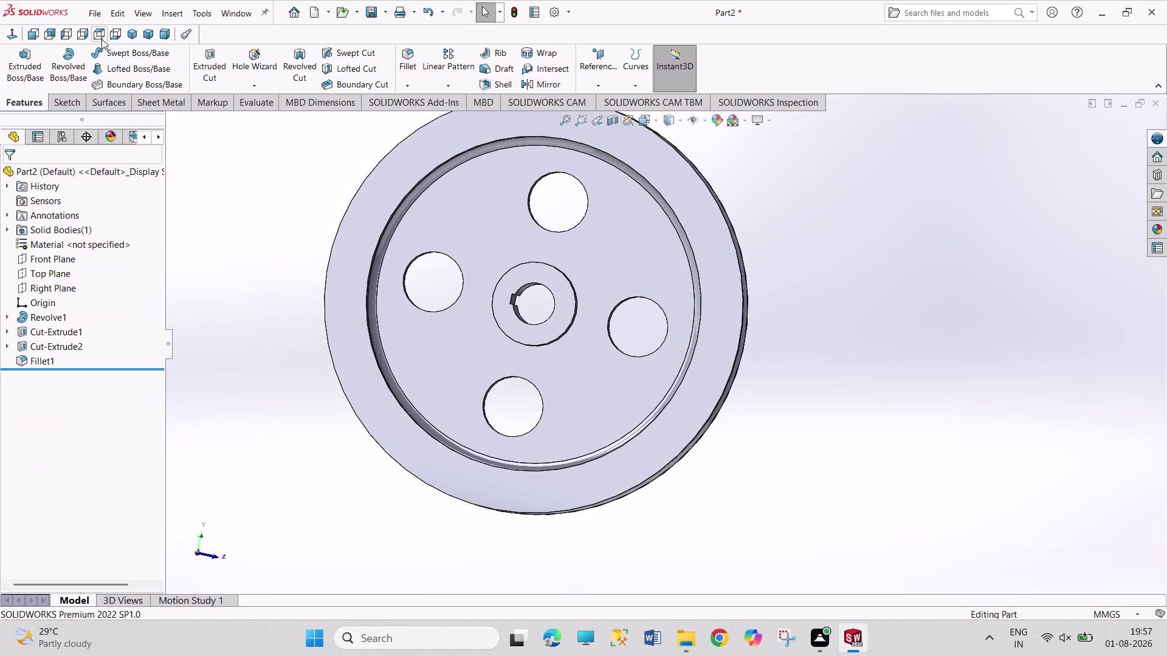
click(31, 32)
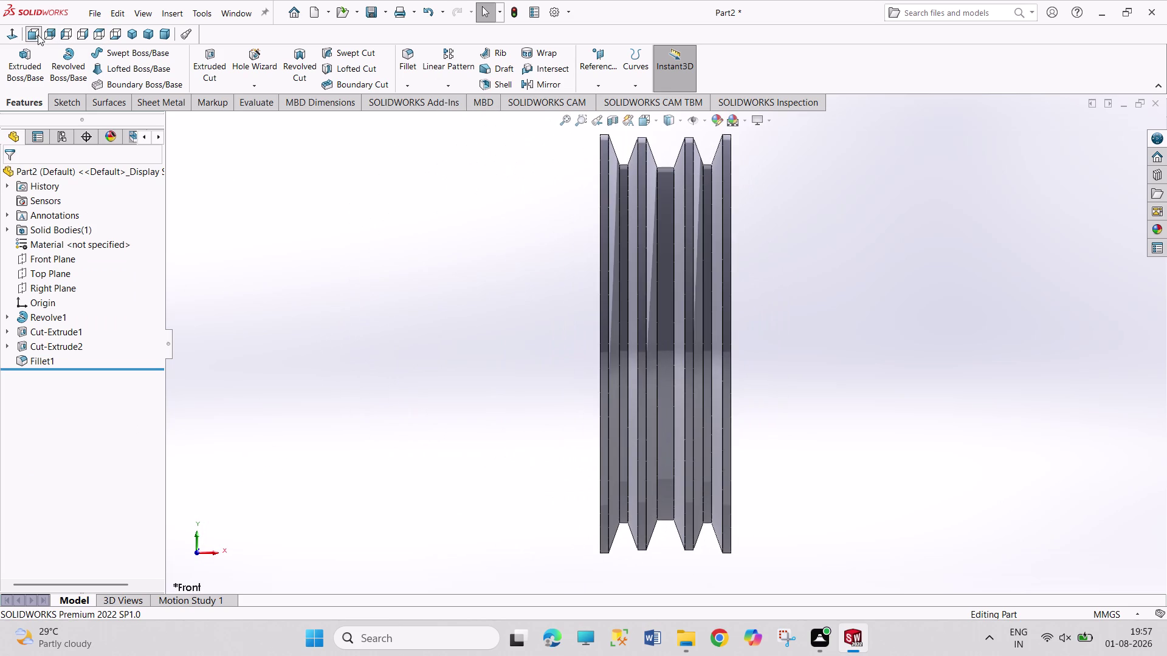
click(49, 30)
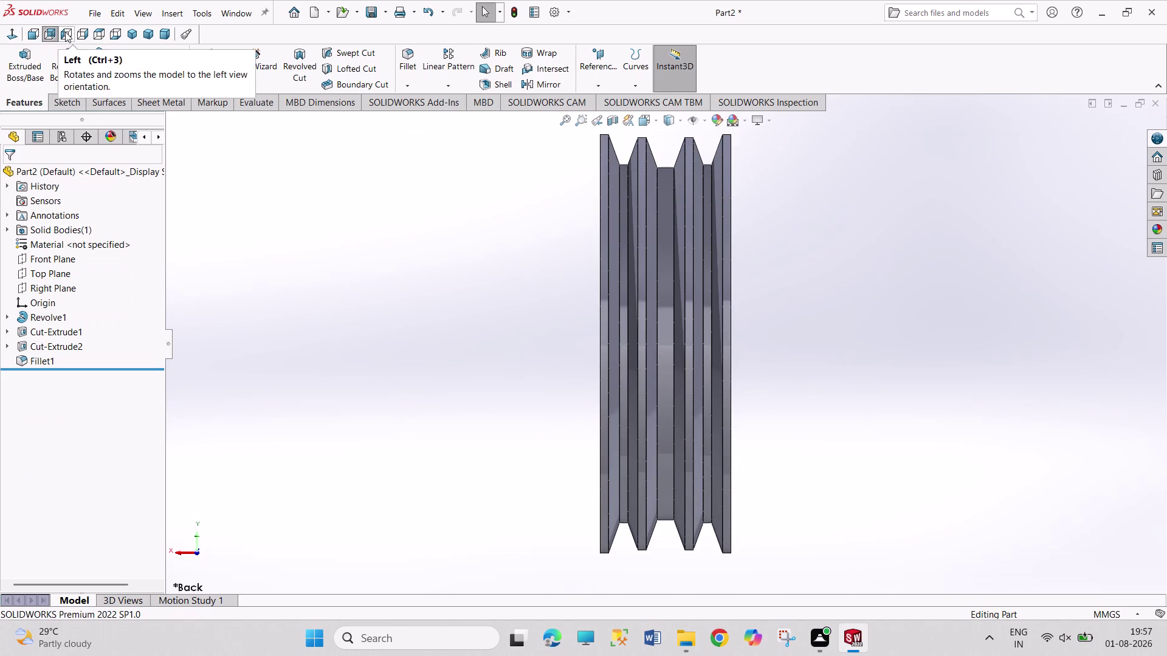
click(66, 32)
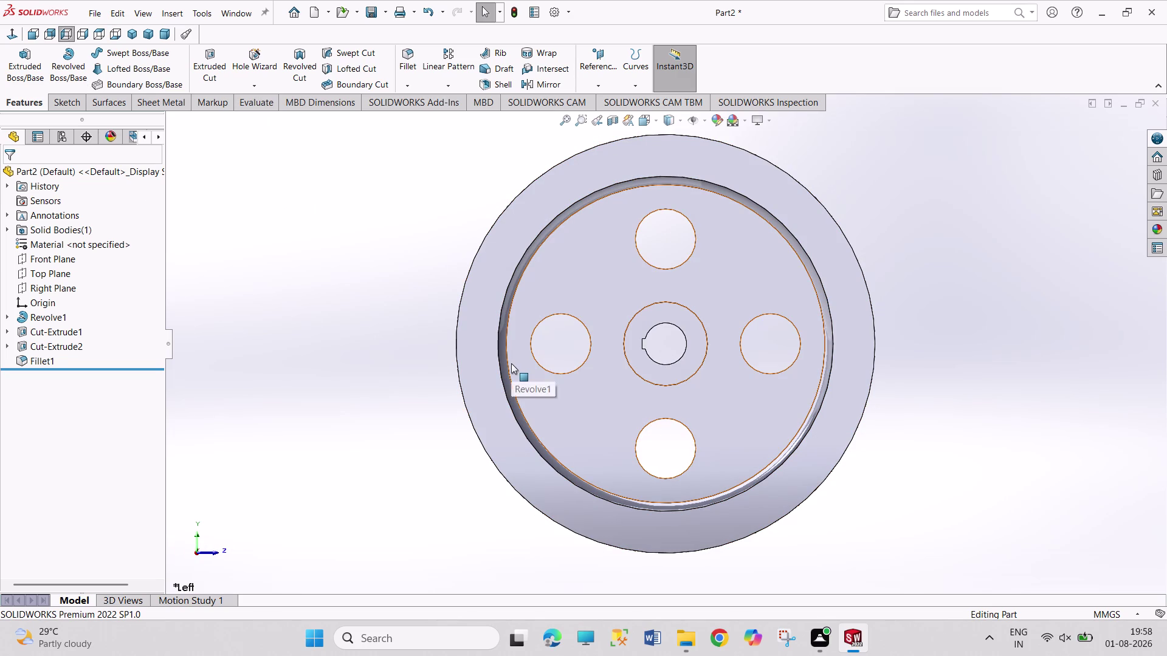
key(ctrl+s)
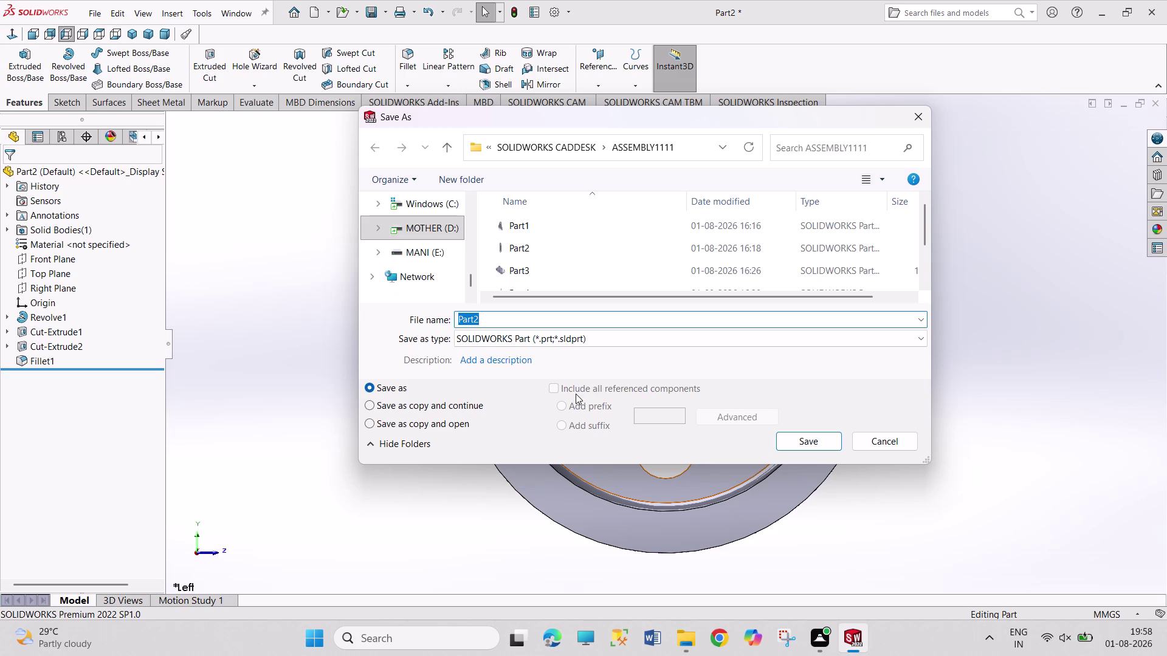
Save the part as 'V-BELT PULLEY' and start a new document with Ctrl+N.
text(V-BEL)
text(T P)
text(U)
text(LLEY)
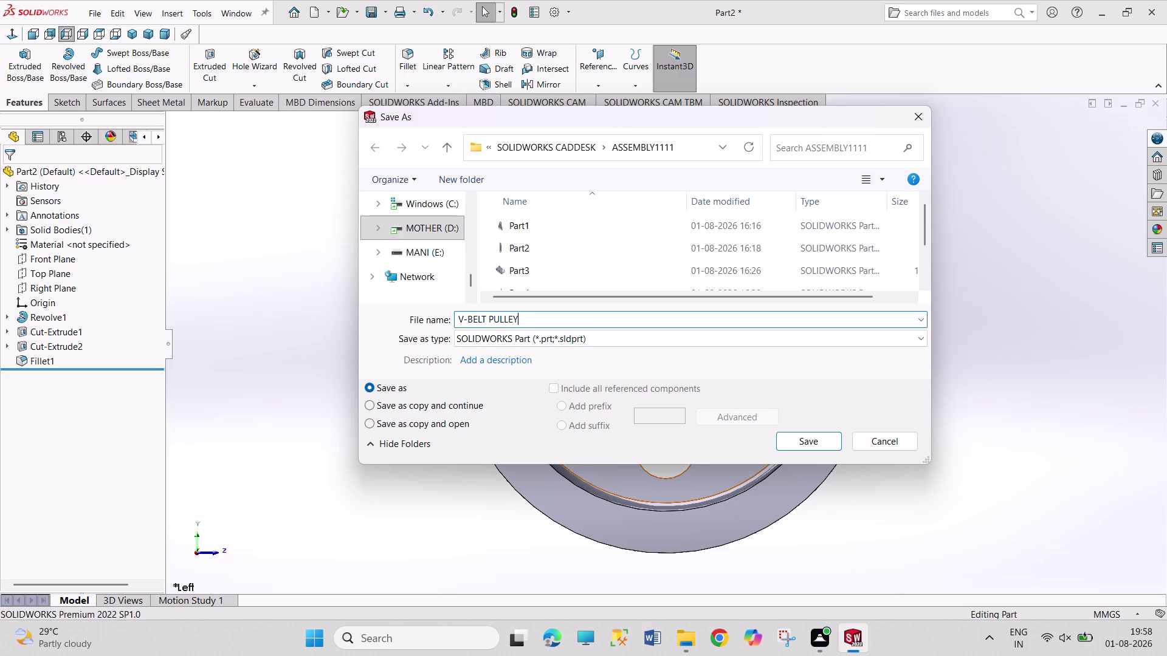
key(Return)
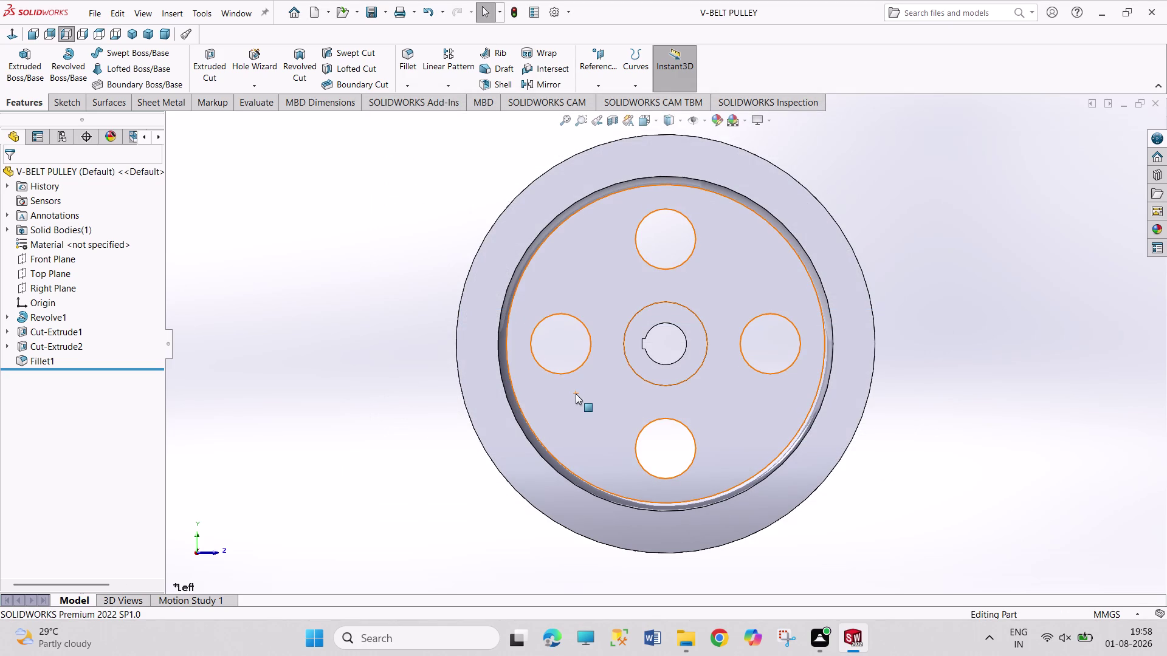
key(ctrl+n)
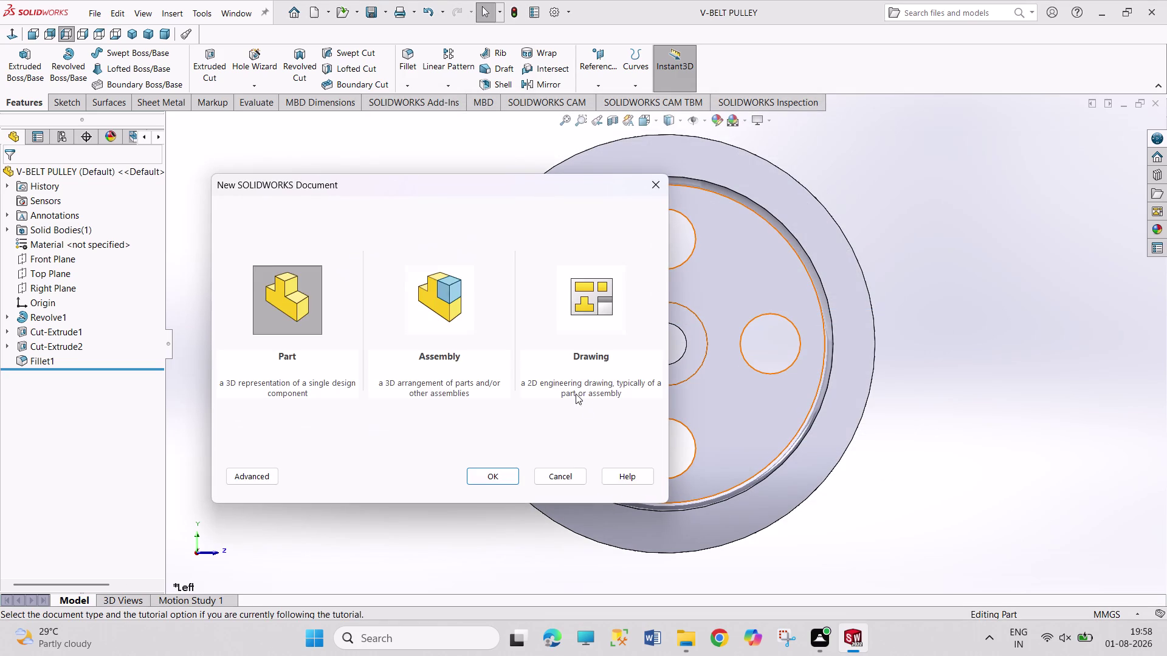
Create a new drawing on an A3 landscape sheet.
key(Right)
key(Right)
key(Return)
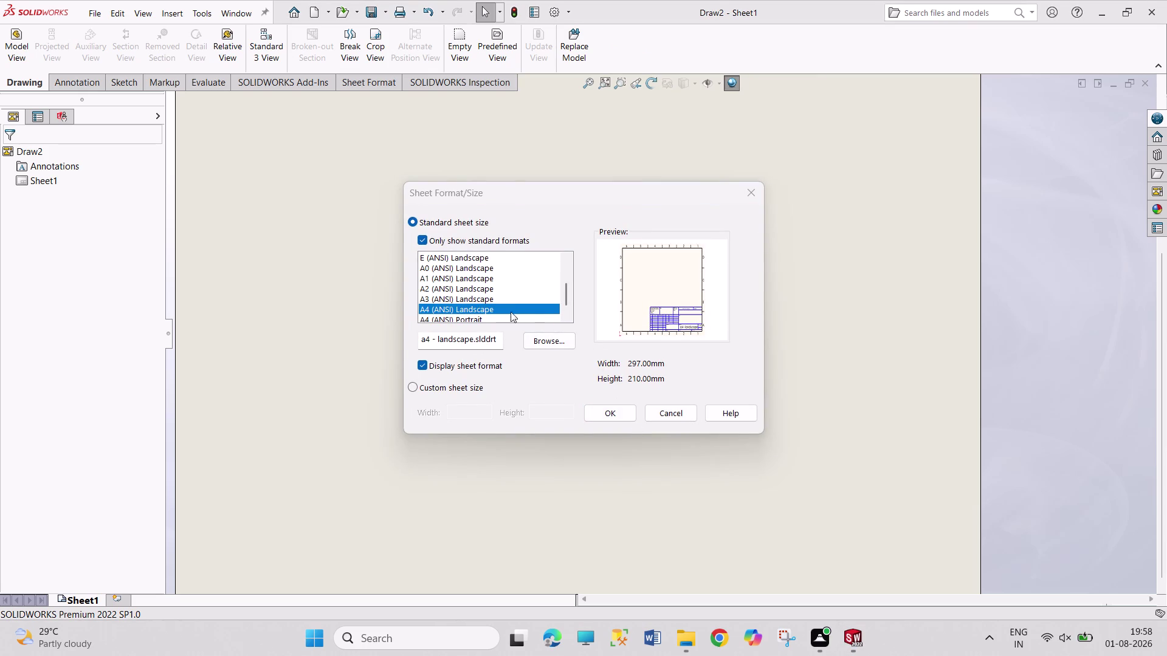
click(488, 295)
click(620, 413)
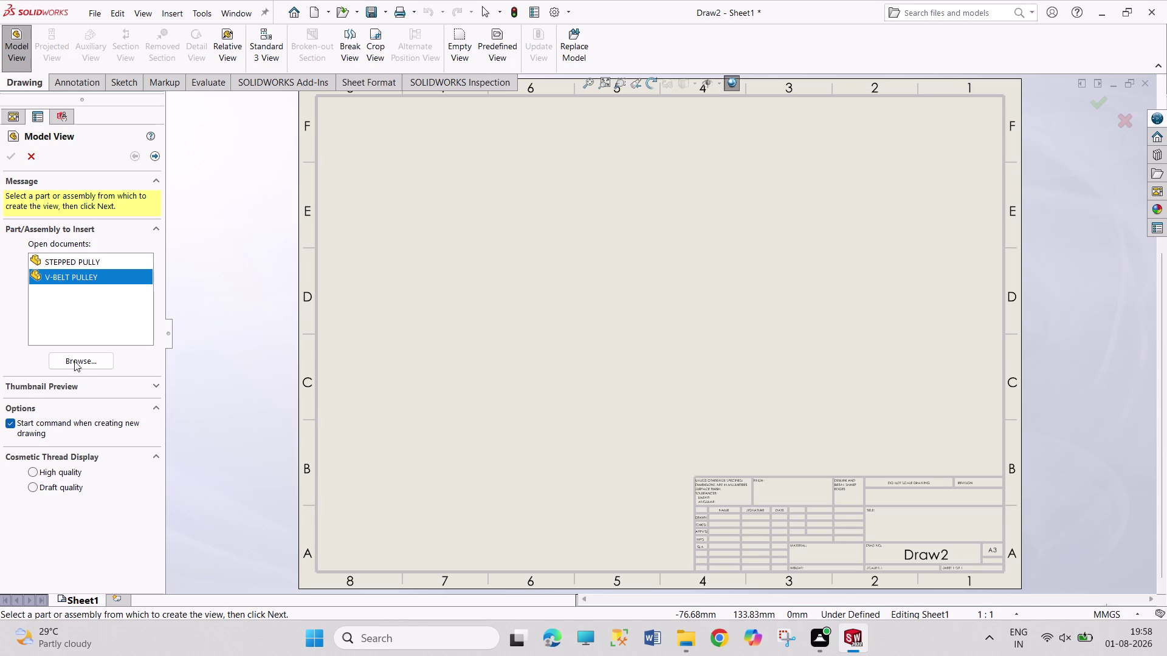
Browse for and select the V-BELT PULLEY part file.
click(80, 363)
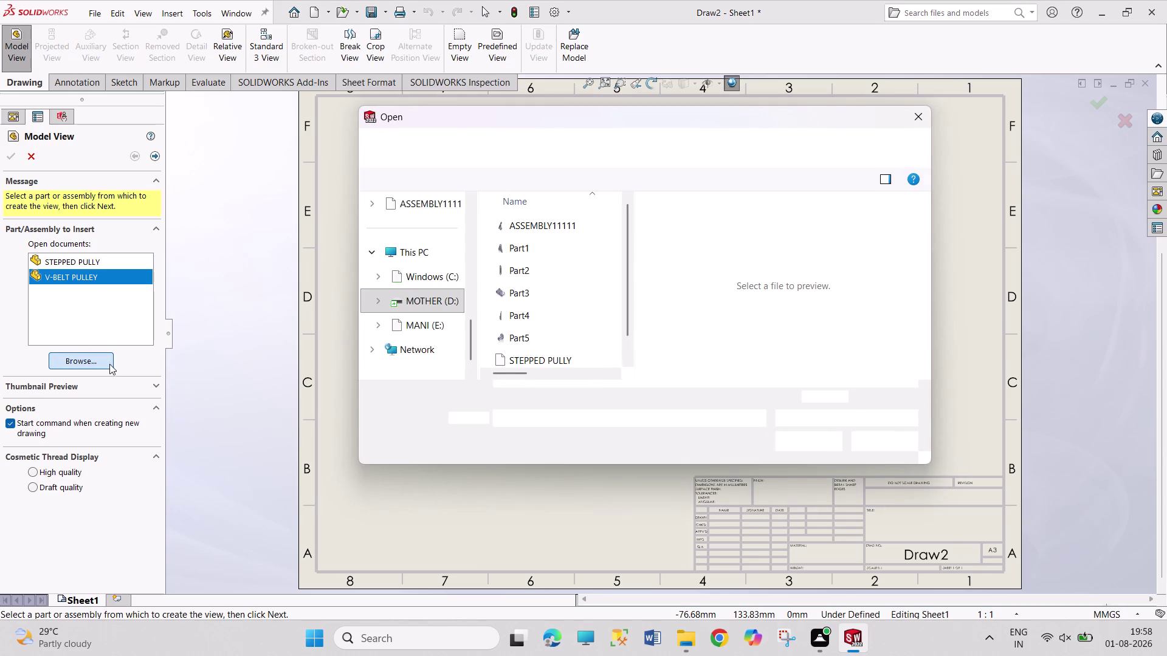
scroll(down, 3)
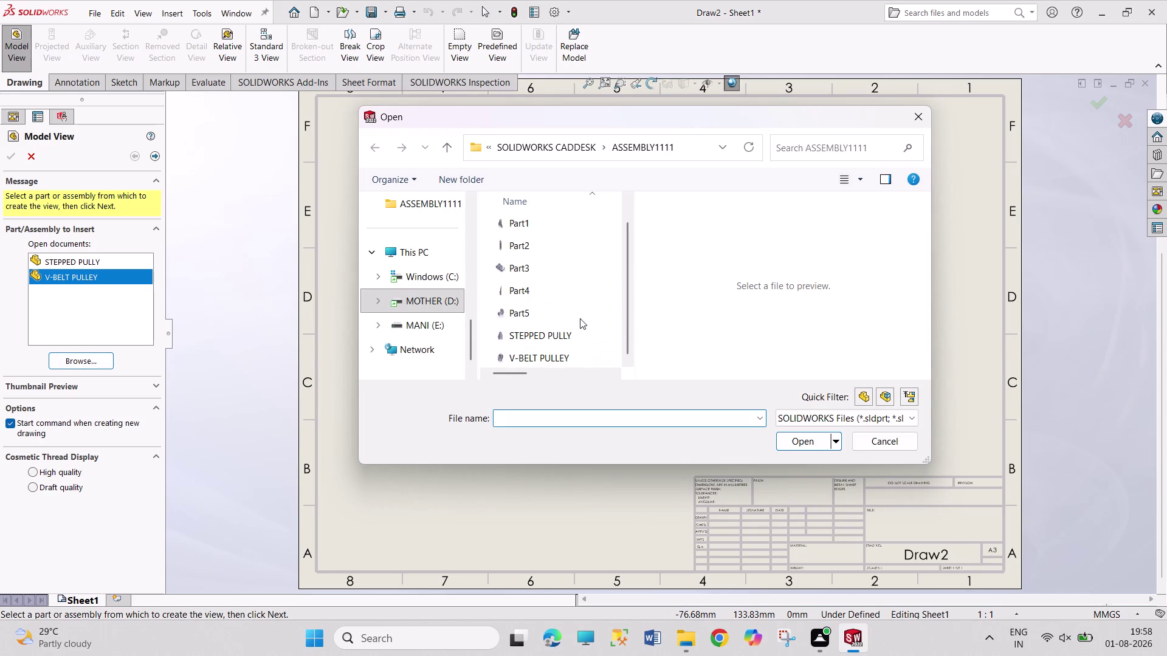
click(578, 361)
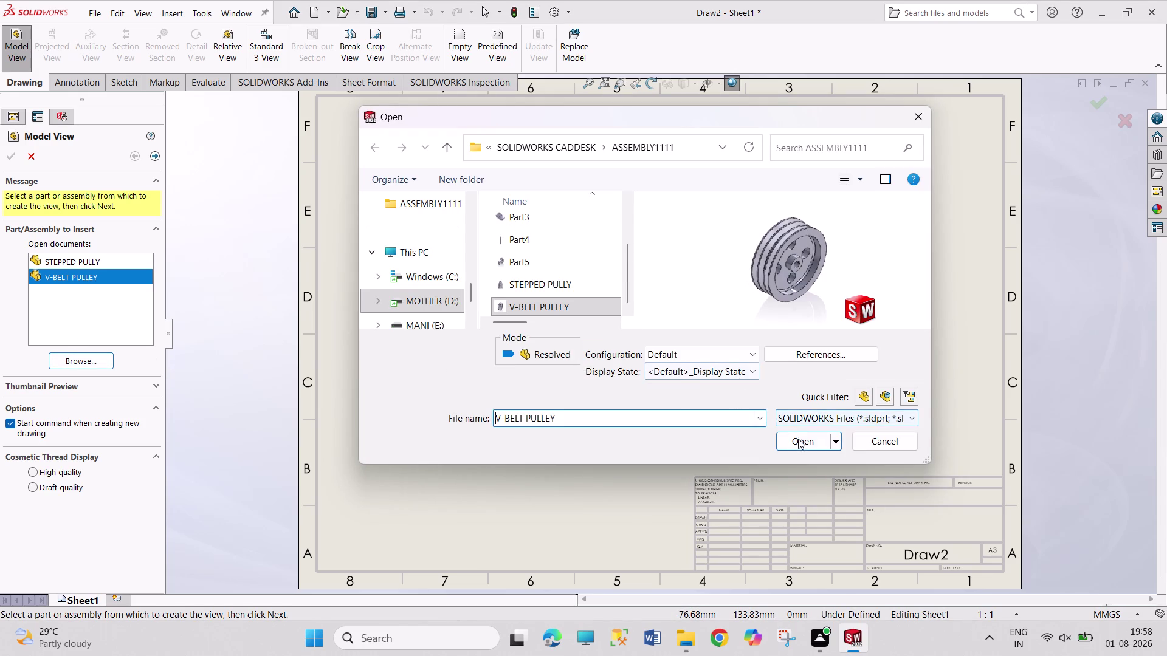
Load V-BELT PULLEY and place its front, side and isometric views.
click(797, 440)
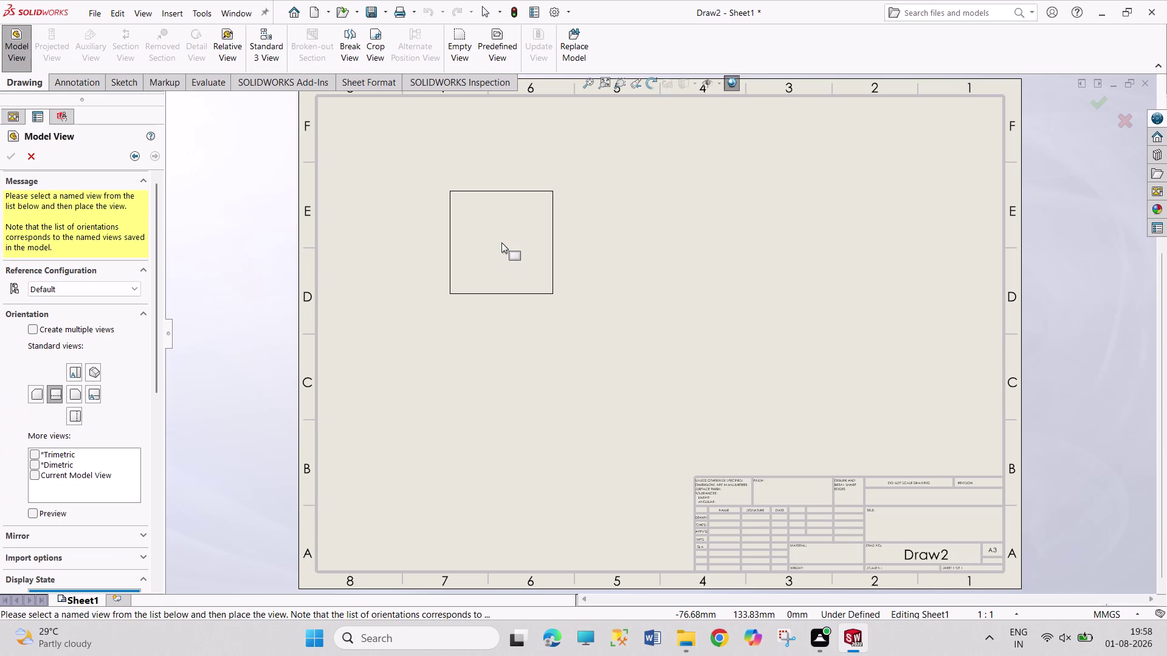
click(501, 243)
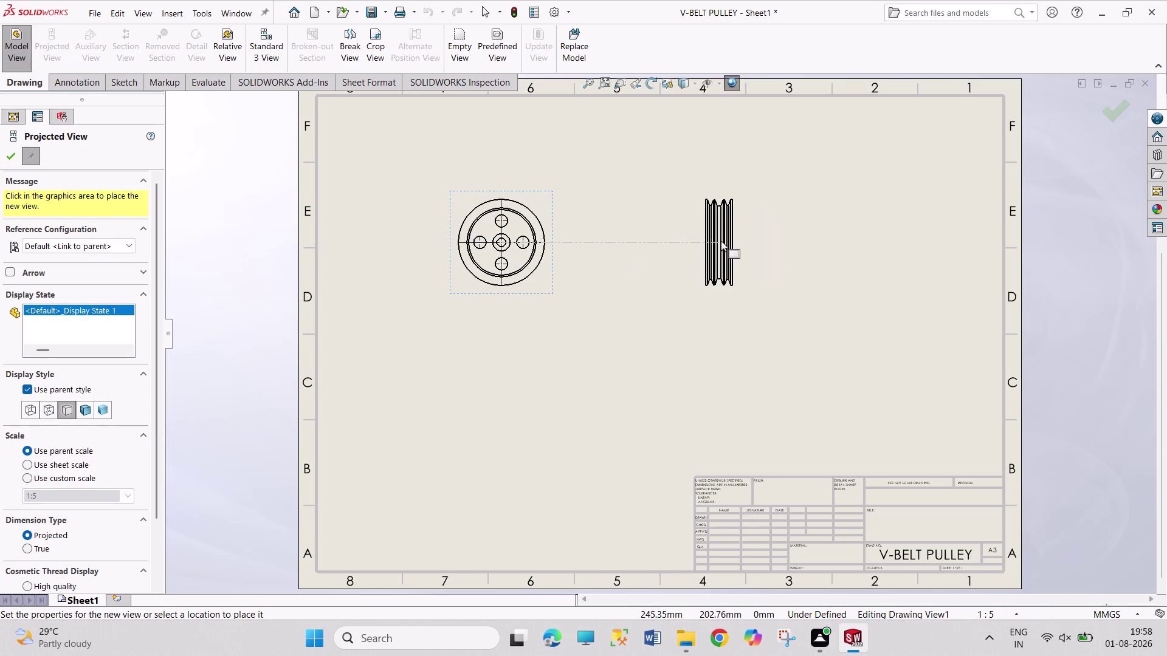
click(720, 241)
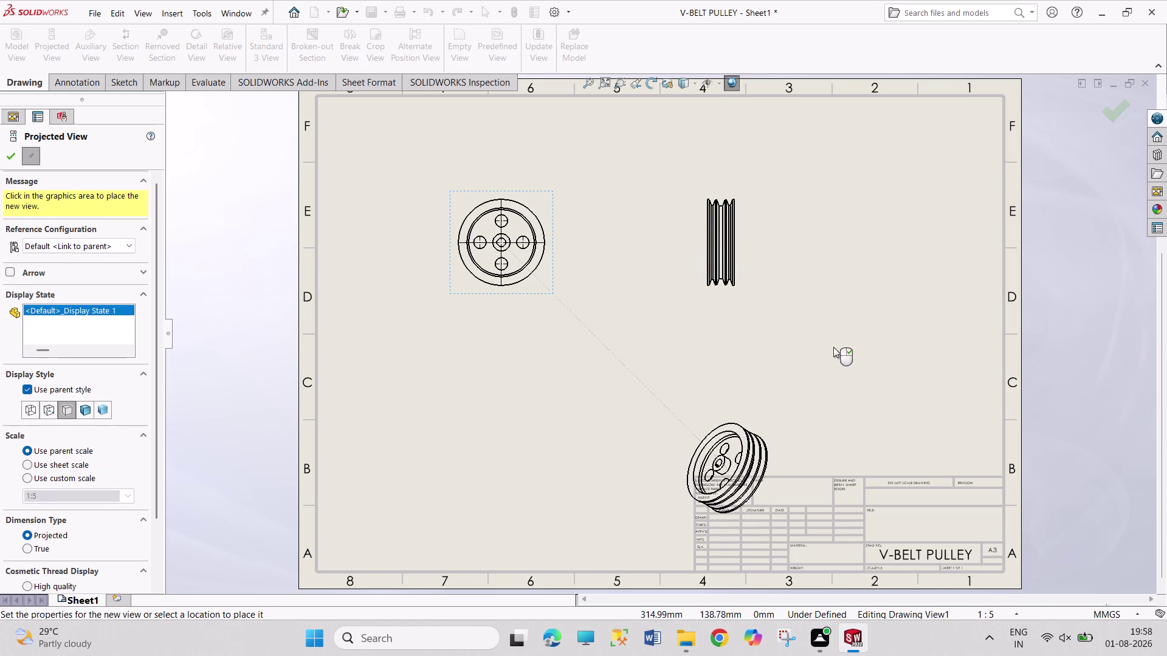
click(717, 355)
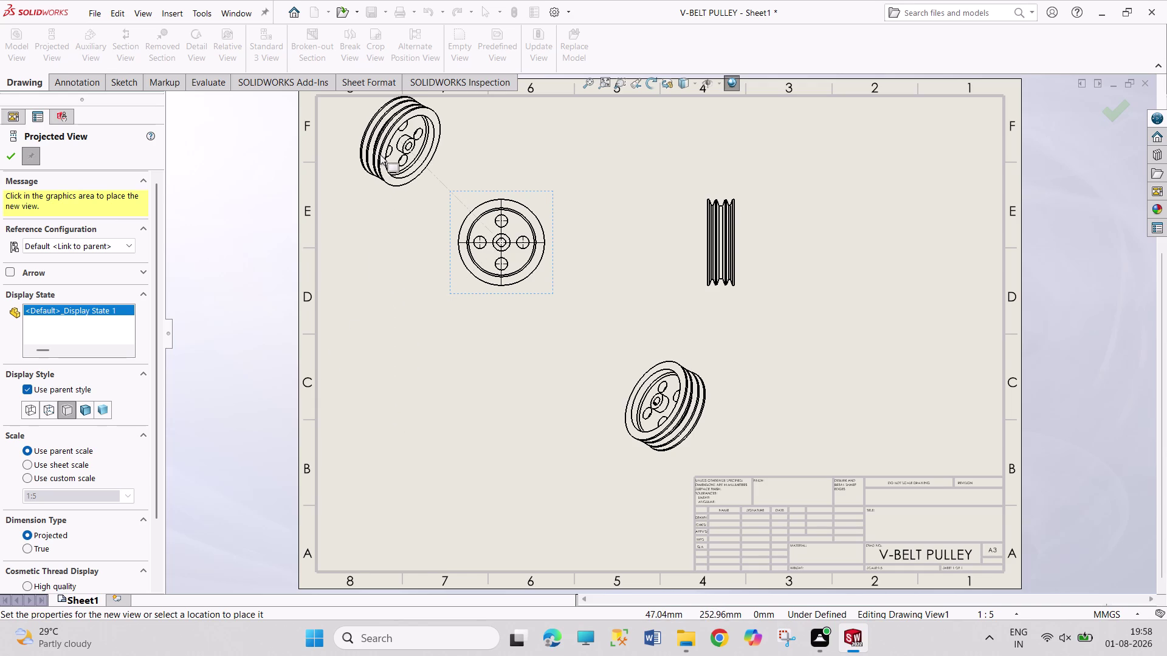
key(Escape)
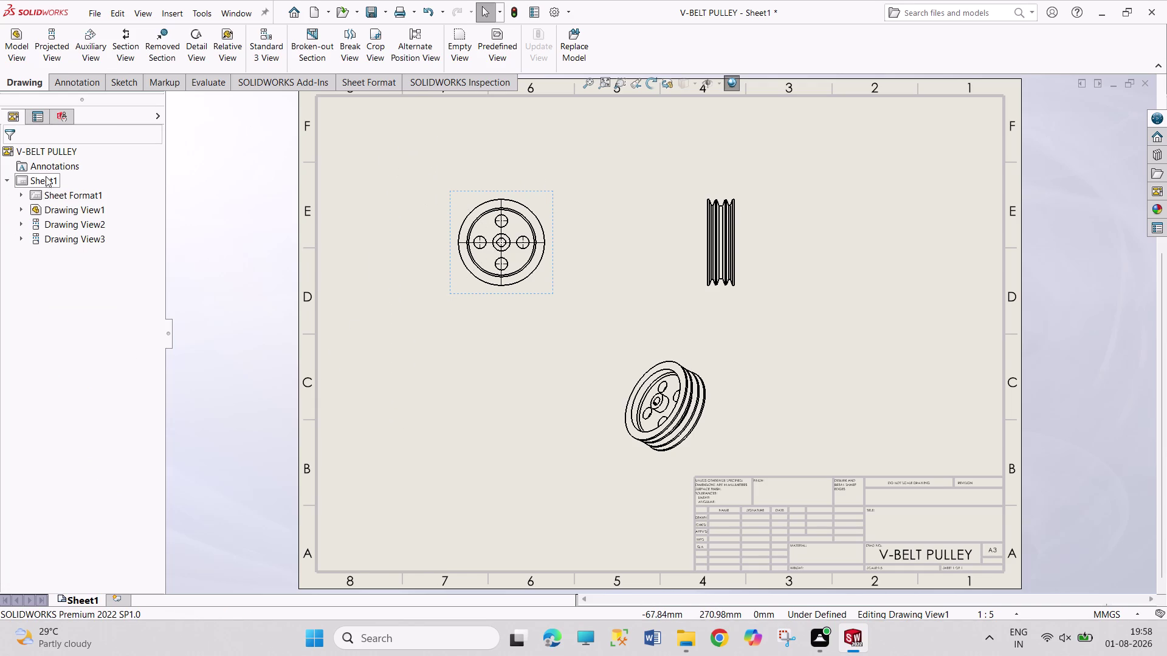
Set the sheet scale to 1:2 in Sheet1 properties.
right_click(46, 174)
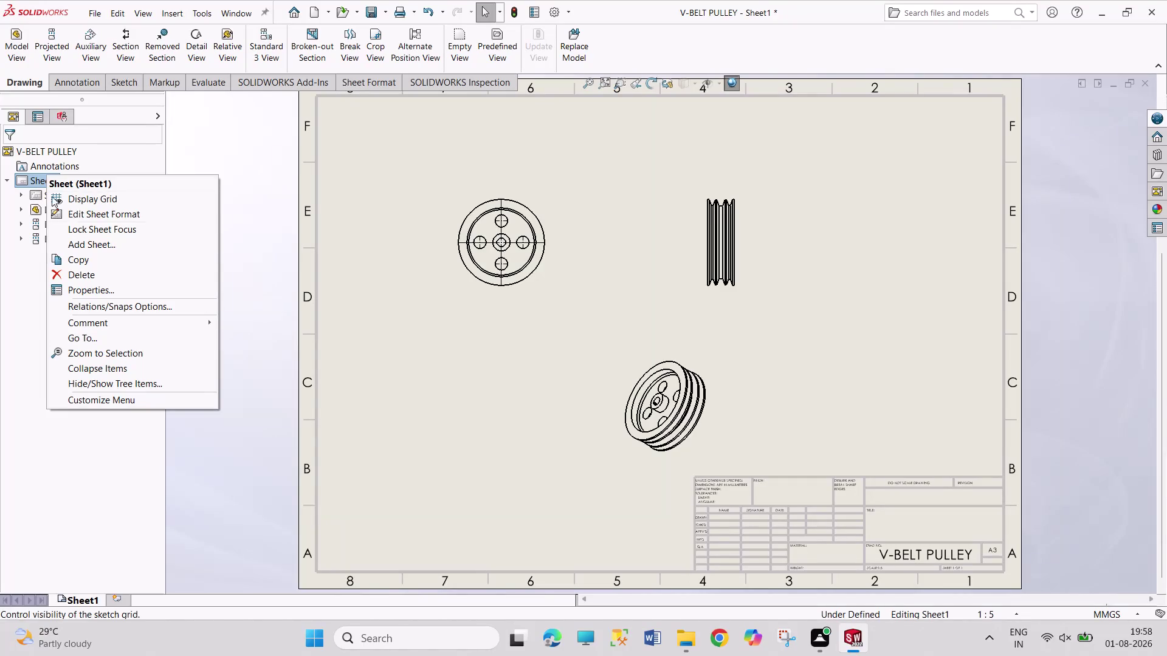
click(116, 290)
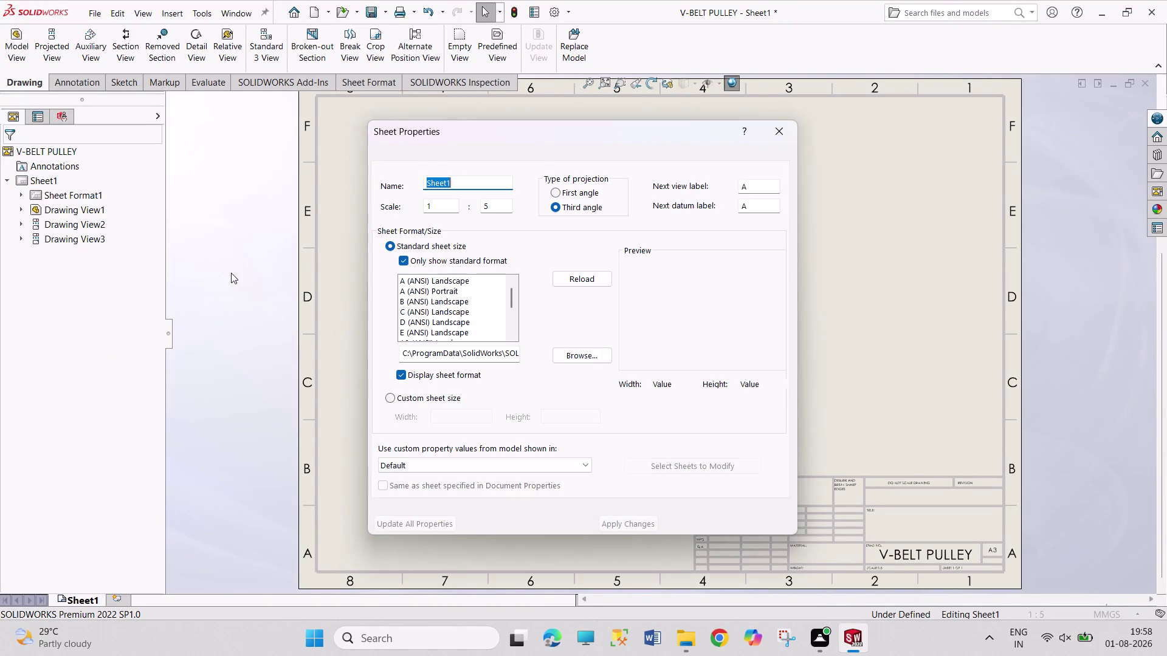
drag(488, 205, 466, 196)
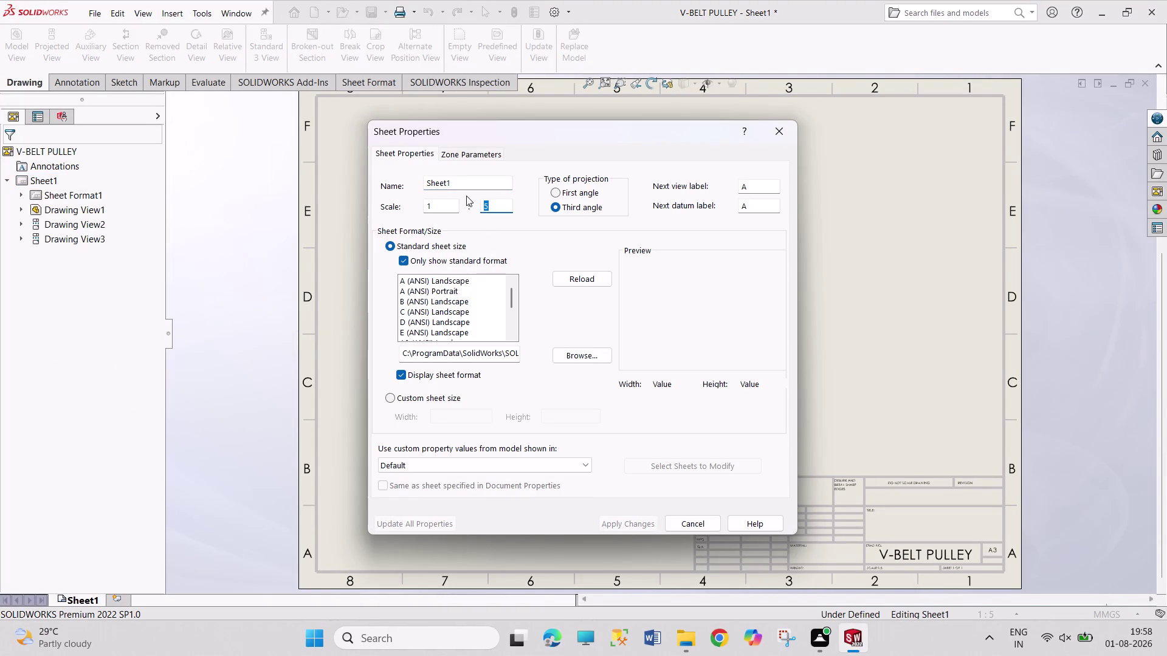
key(2)
key(Return)
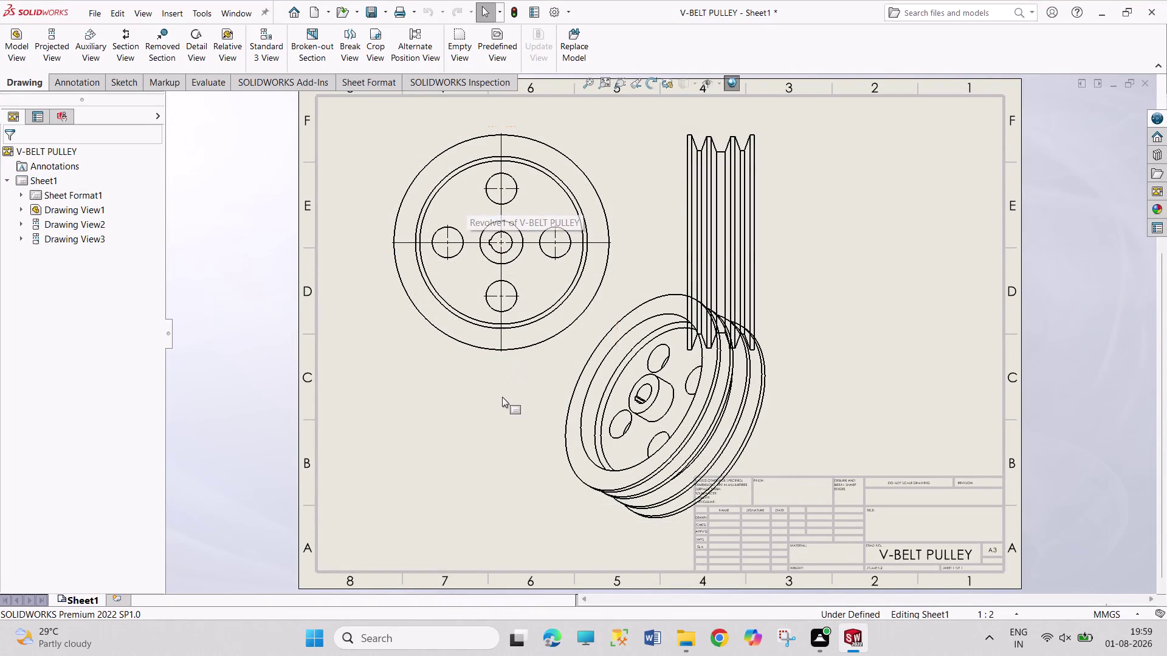
Shade the isometric view and move it to the sheet's right side.
click(664, 451)
click(87, 364)
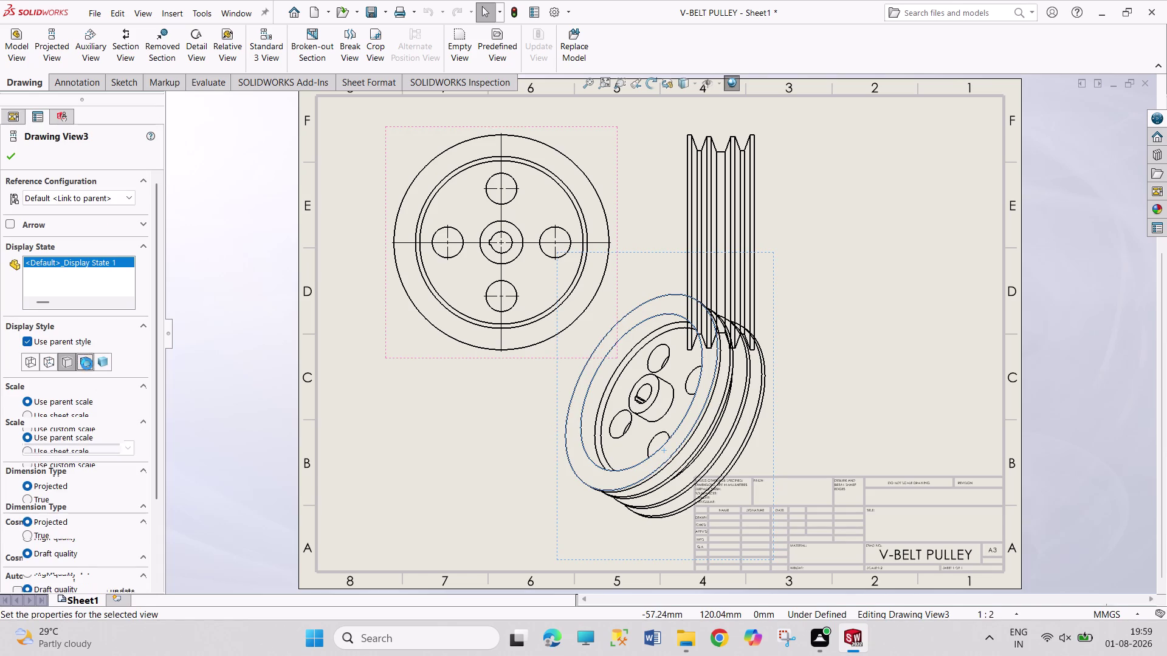
drag(742, 424, 830, 381)
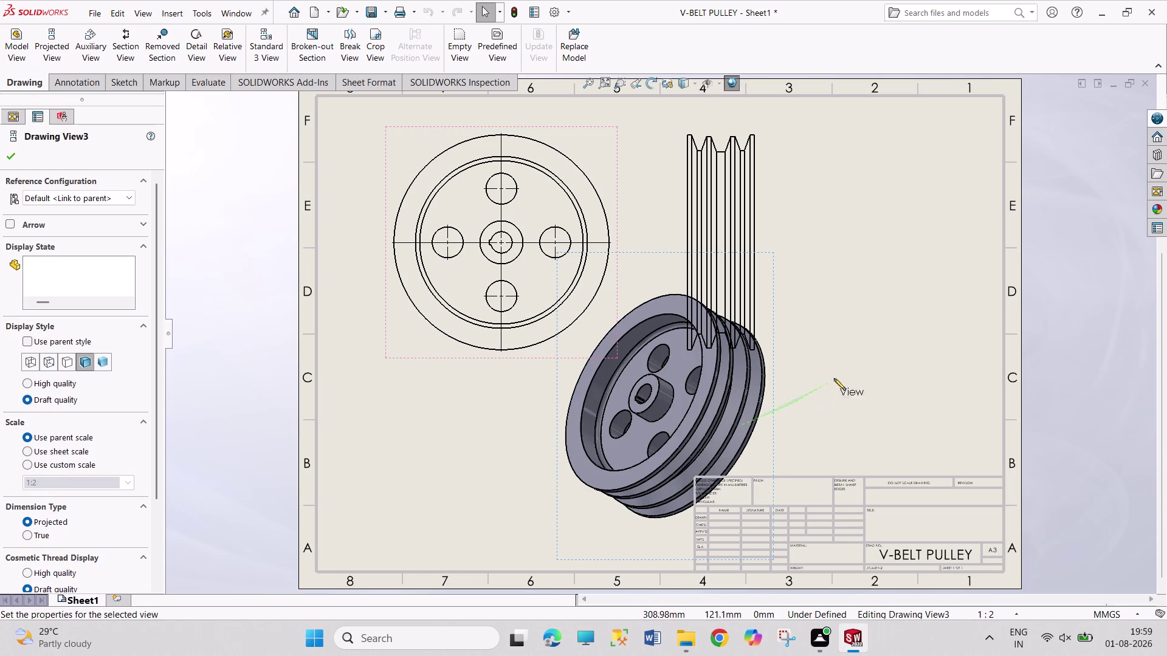
drag(830, 382, 843, 371)
drag(558, 502, 799, 403)
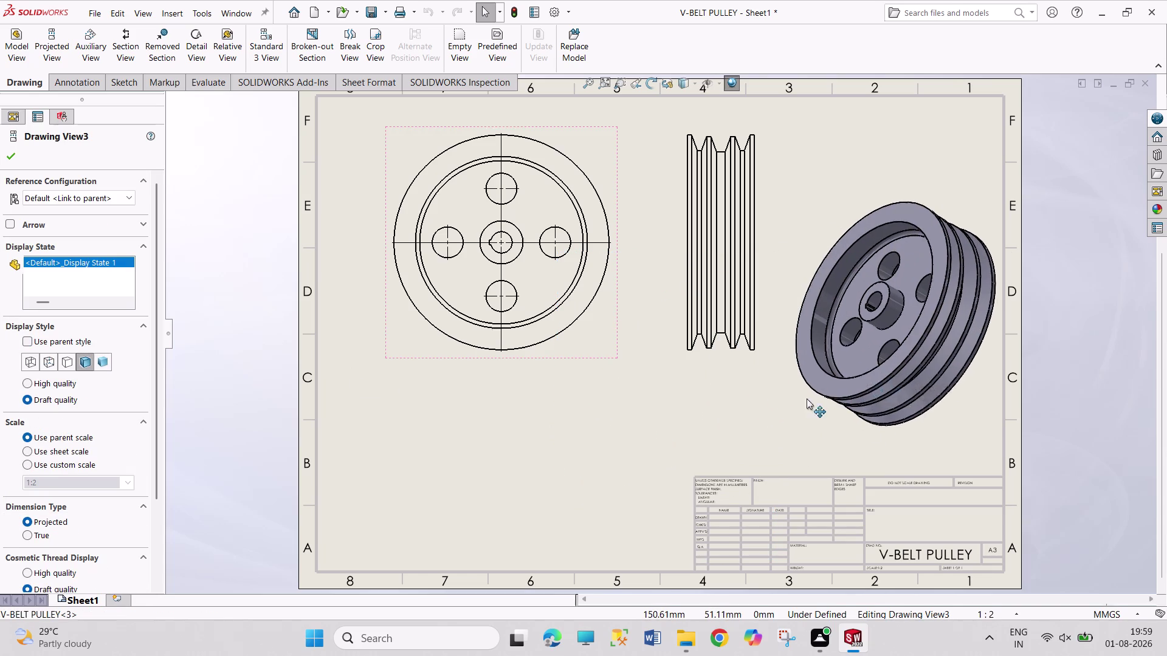
drag(799, 404, 781, 399)
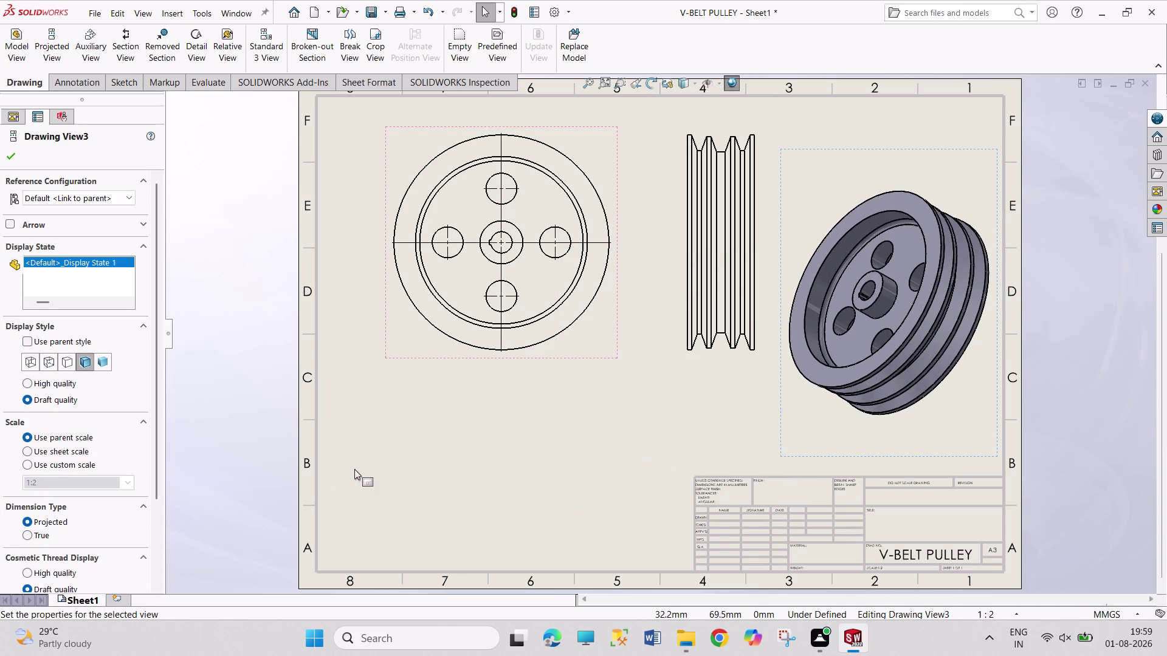
click(234, 399)
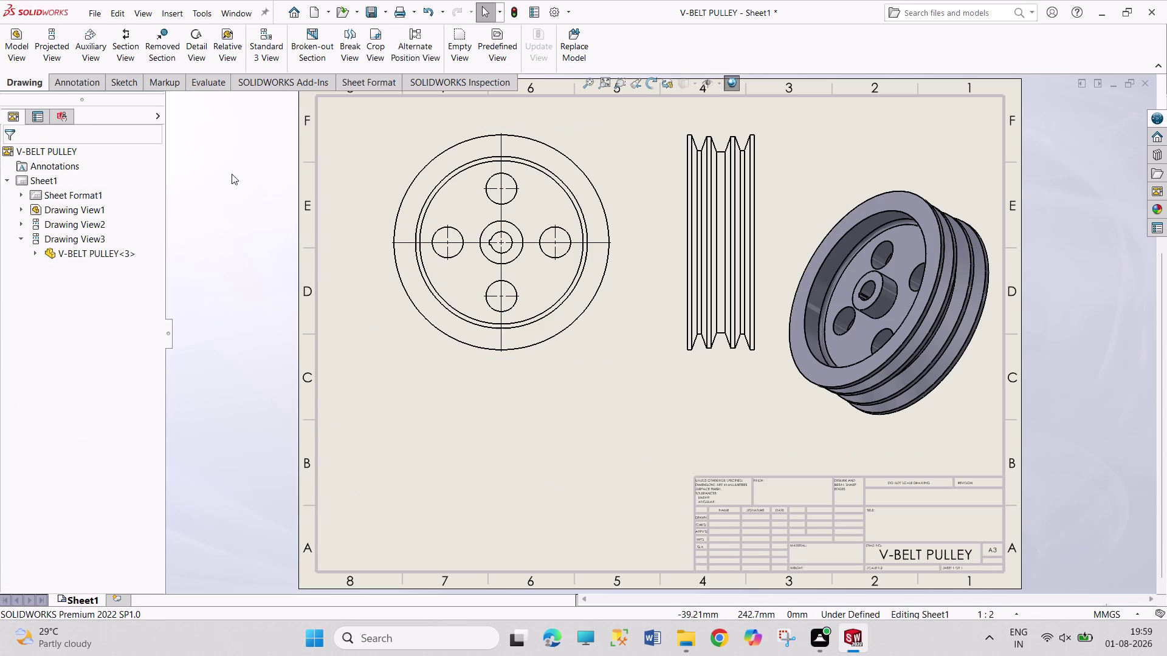
click(128, 53)
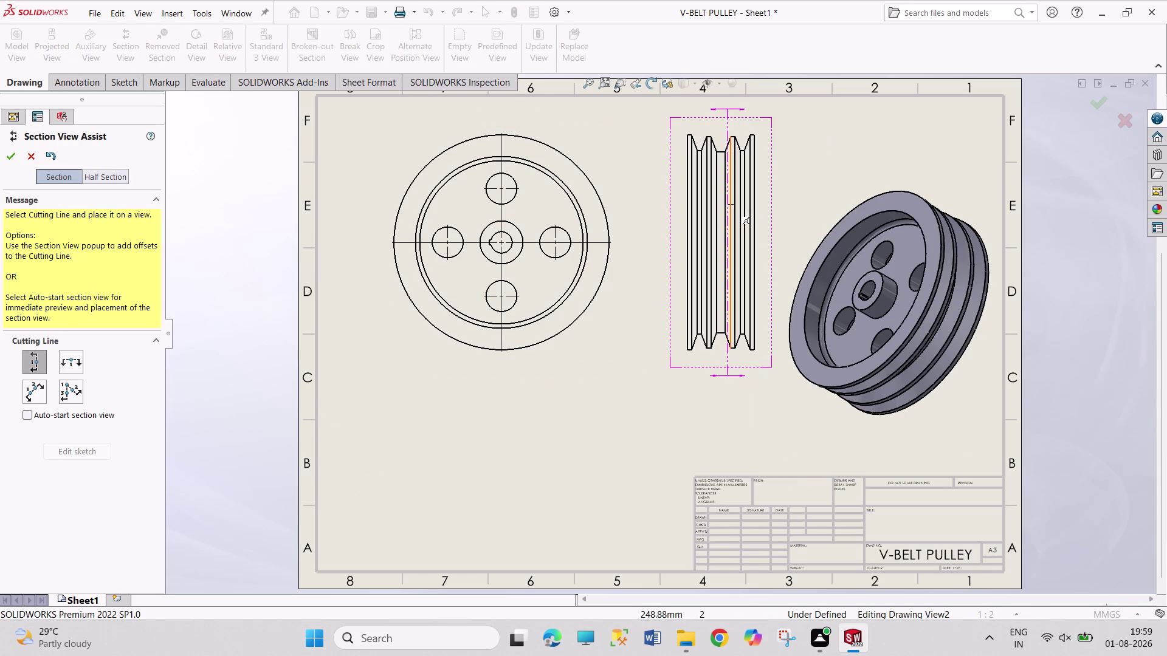
Try a cutting line on the side view, then cancel the unwanted Section A-A.
click(724, 206)
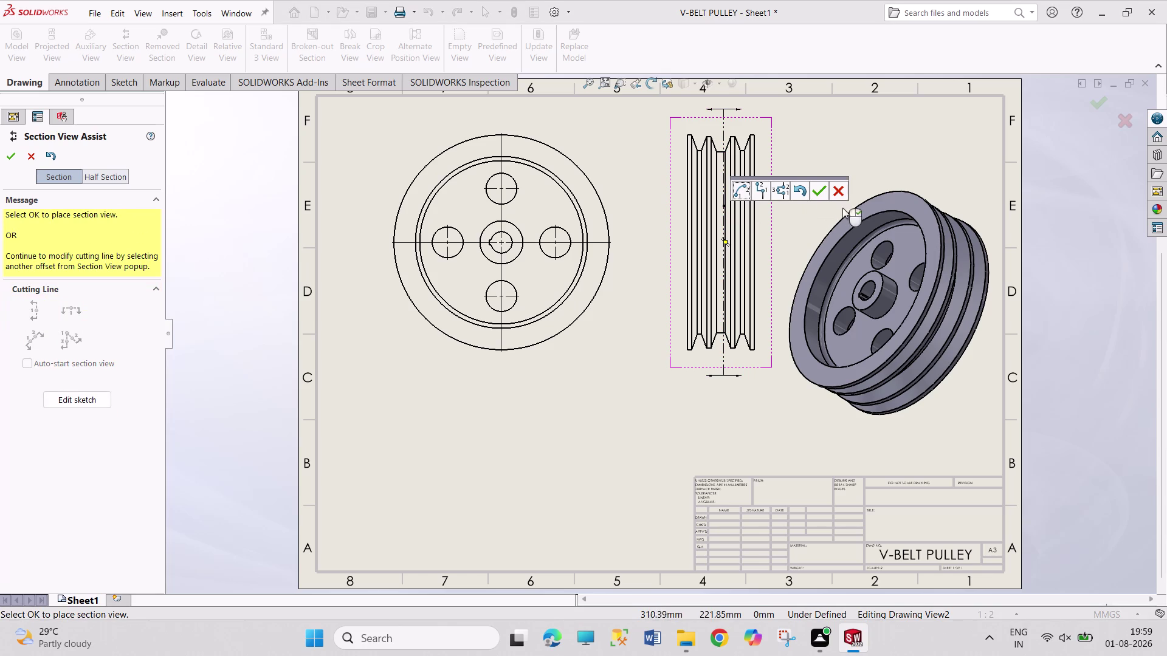
click(818, 192)
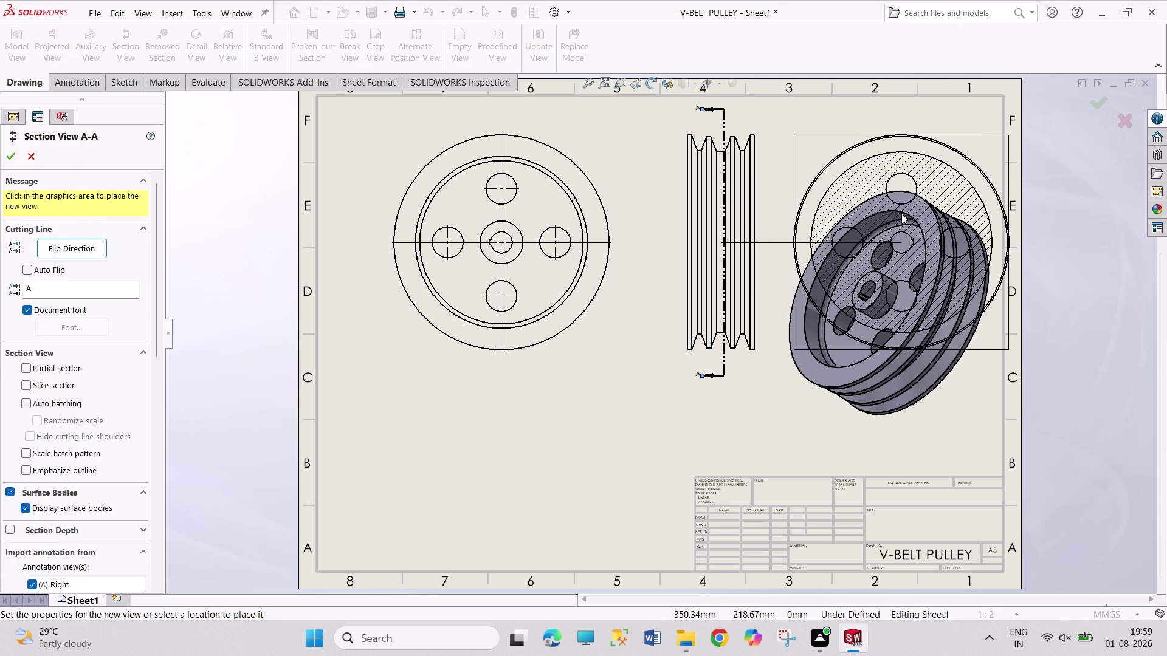
key(Escape)
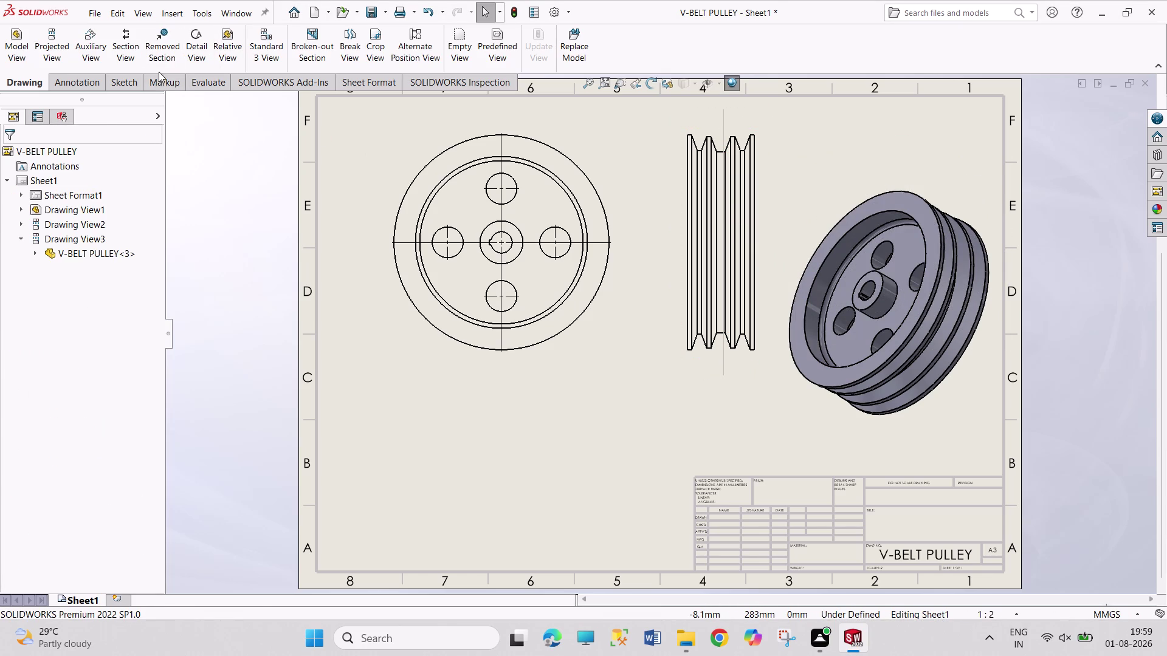
Cut Section B-B vertically through the front view centre and place it beside the view.
click(132, 50)
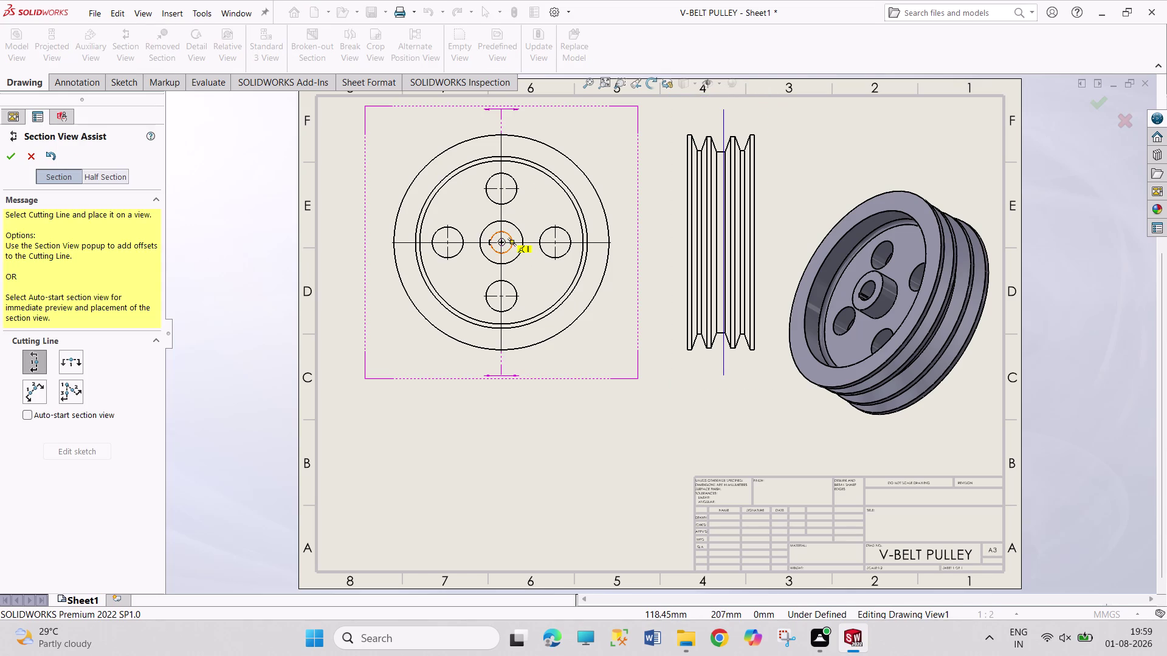
click(503, 233)
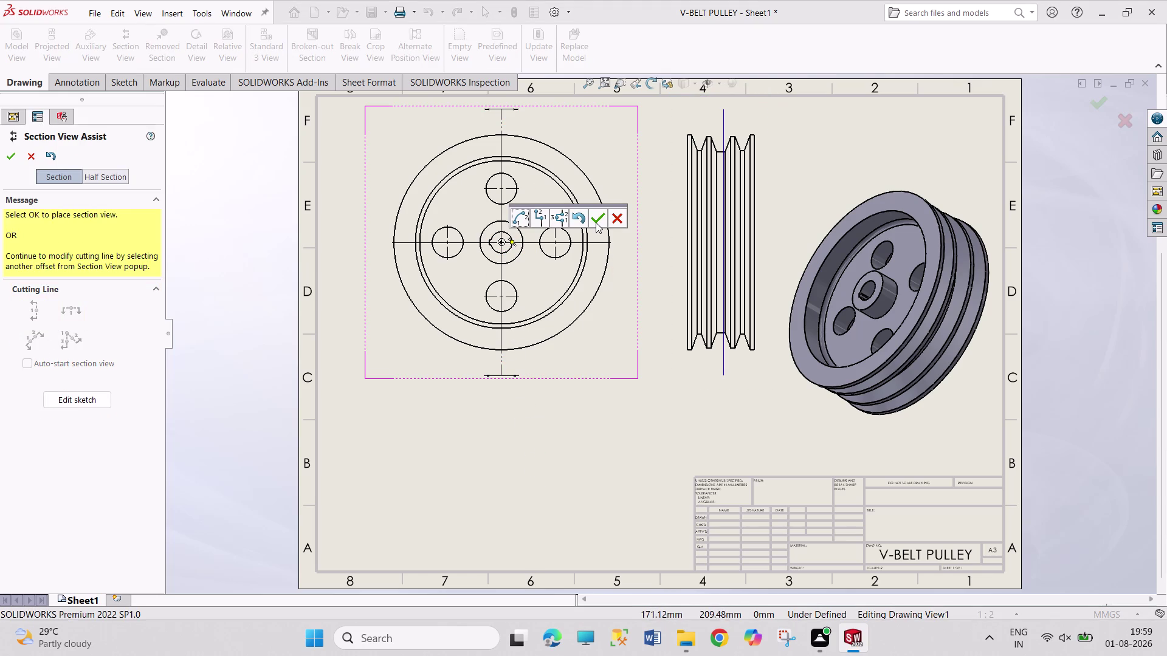
click(597, 221)
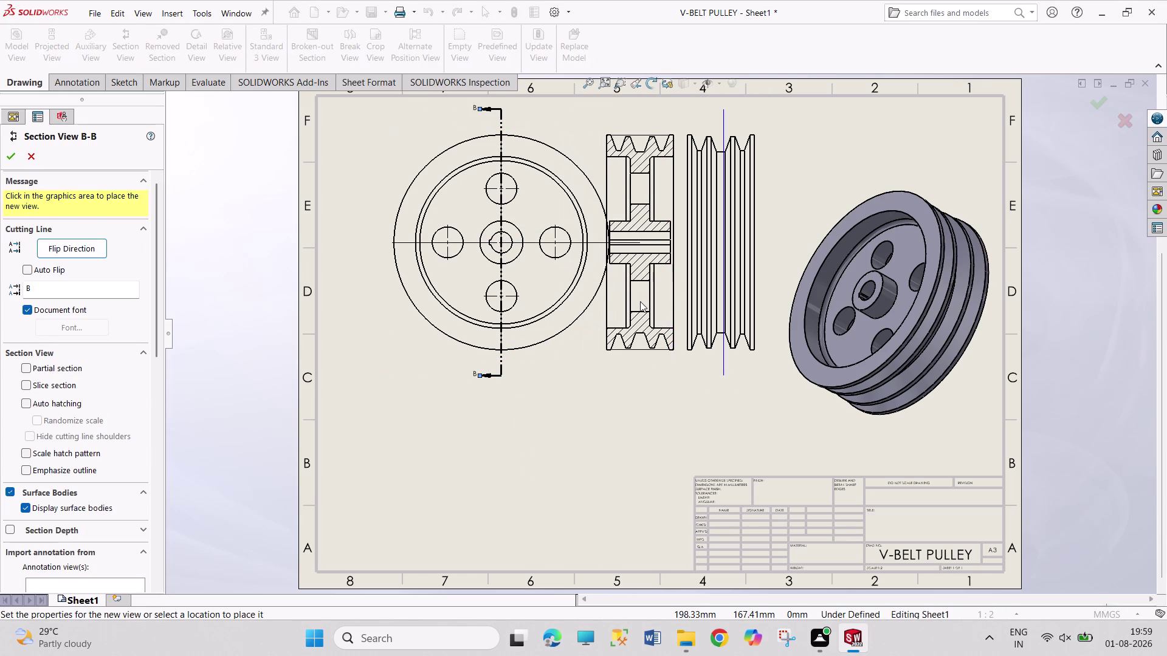
click(663, 302)
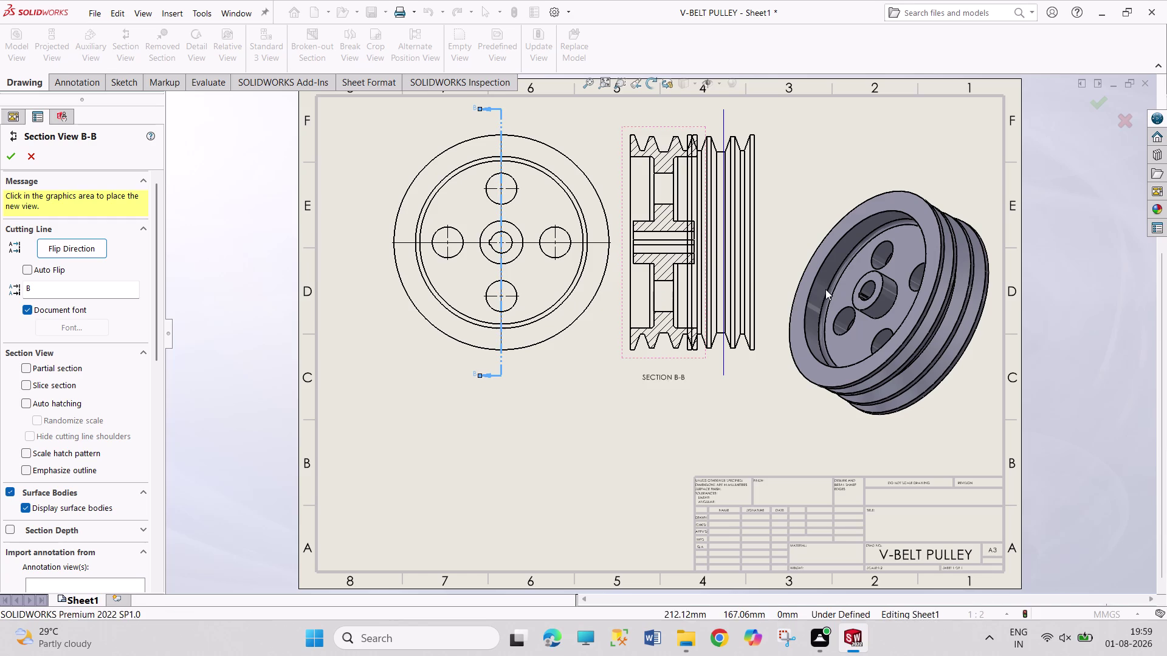
click(750, 270)
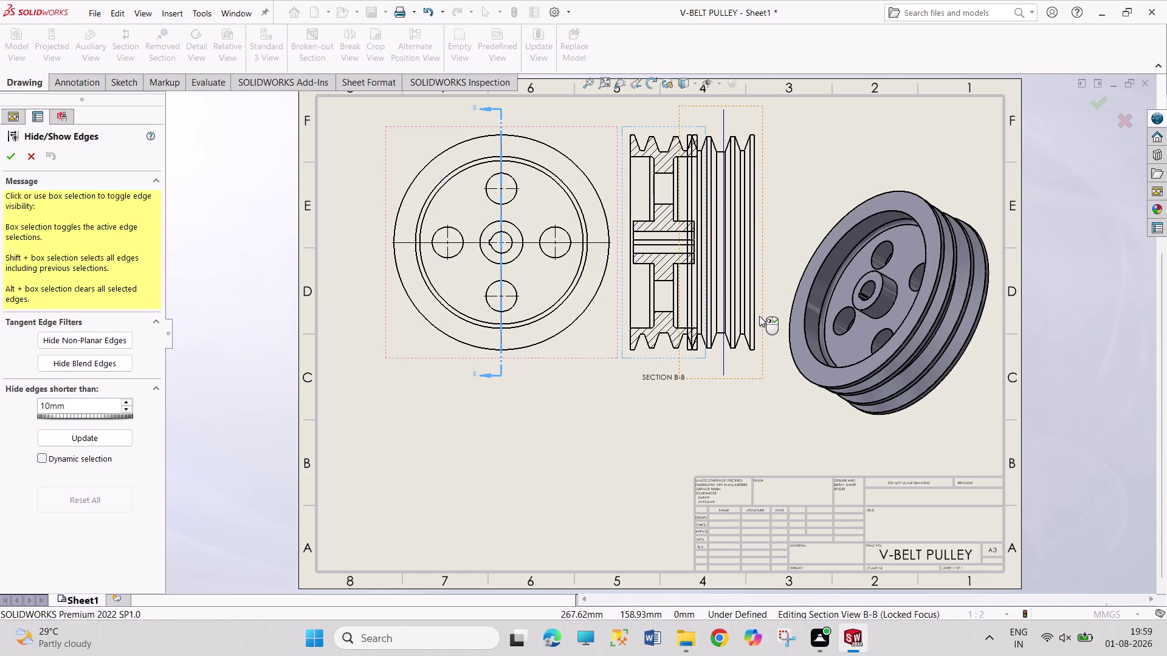
Finish the Hide/Show Edges selection and move the side view to the right.
click(759, 316)
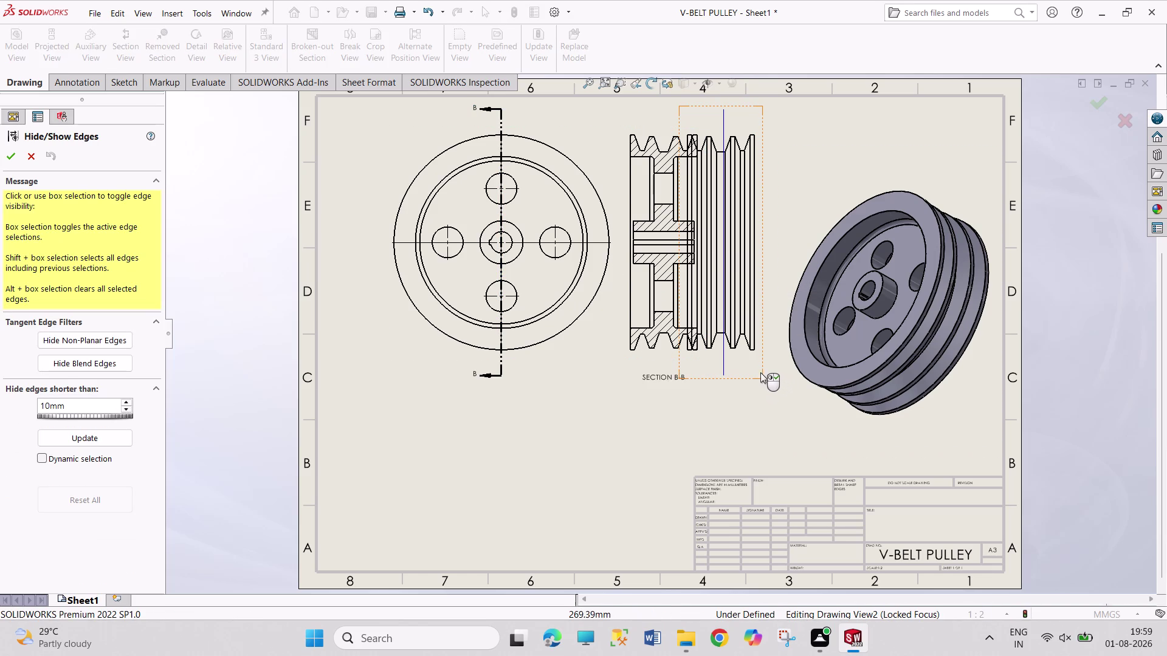
drag(760, 372, 757, 416)
click(765, 409)
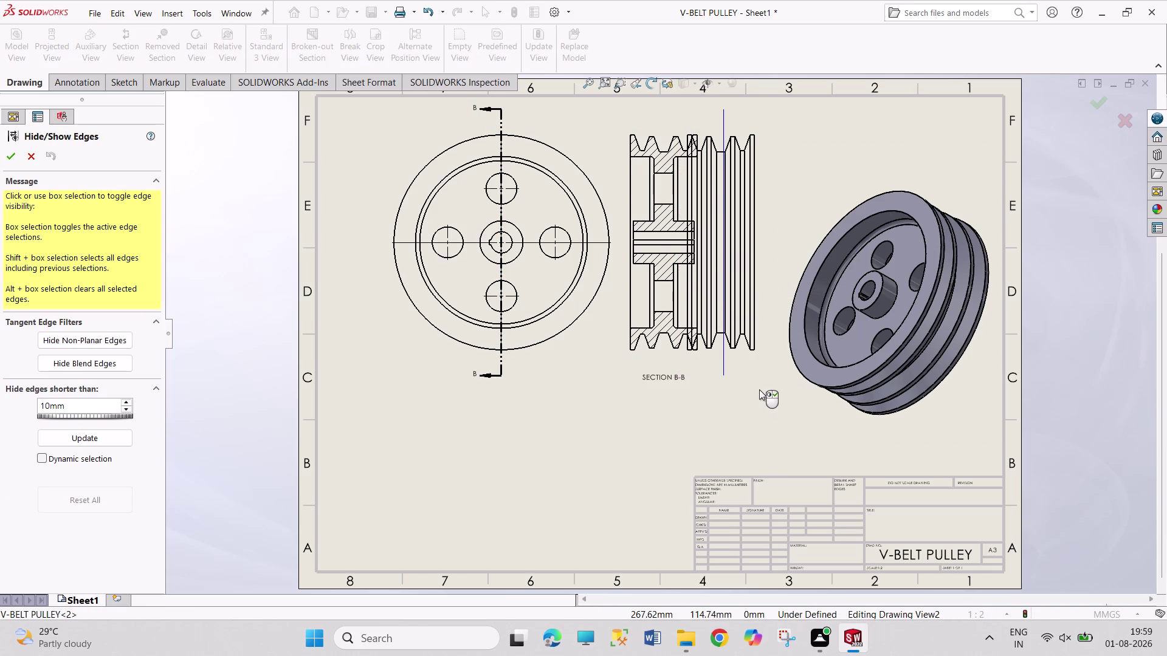
right_click(759, 386)
drag(758, 367, 761, 377)
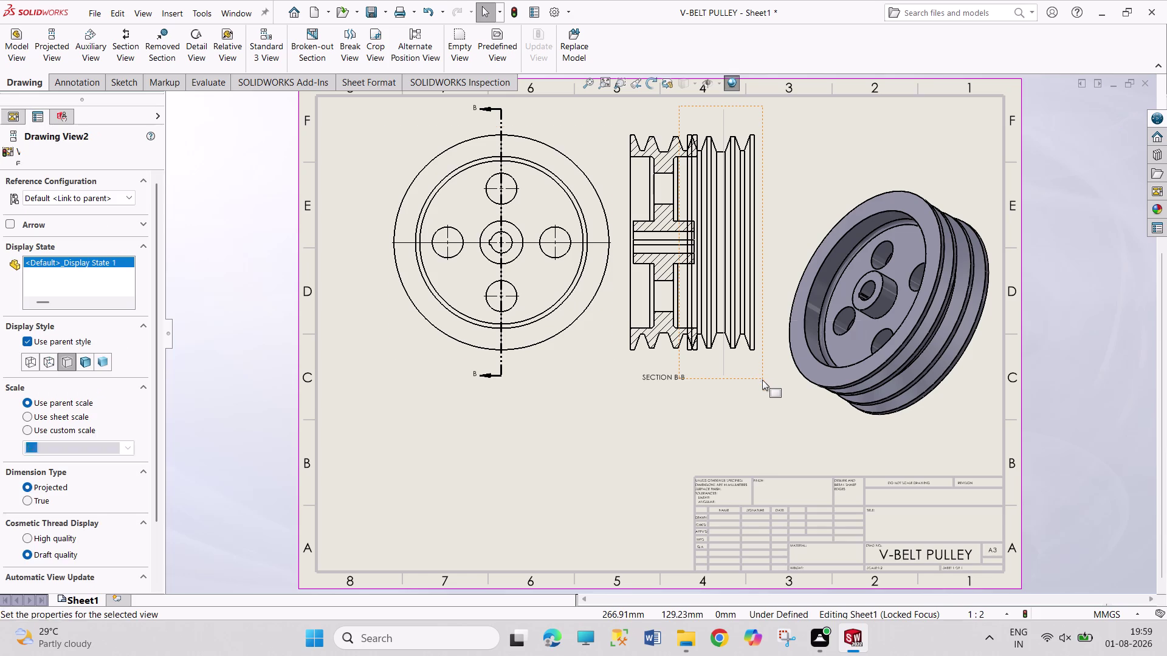
drag(761, 377, 764, 390)
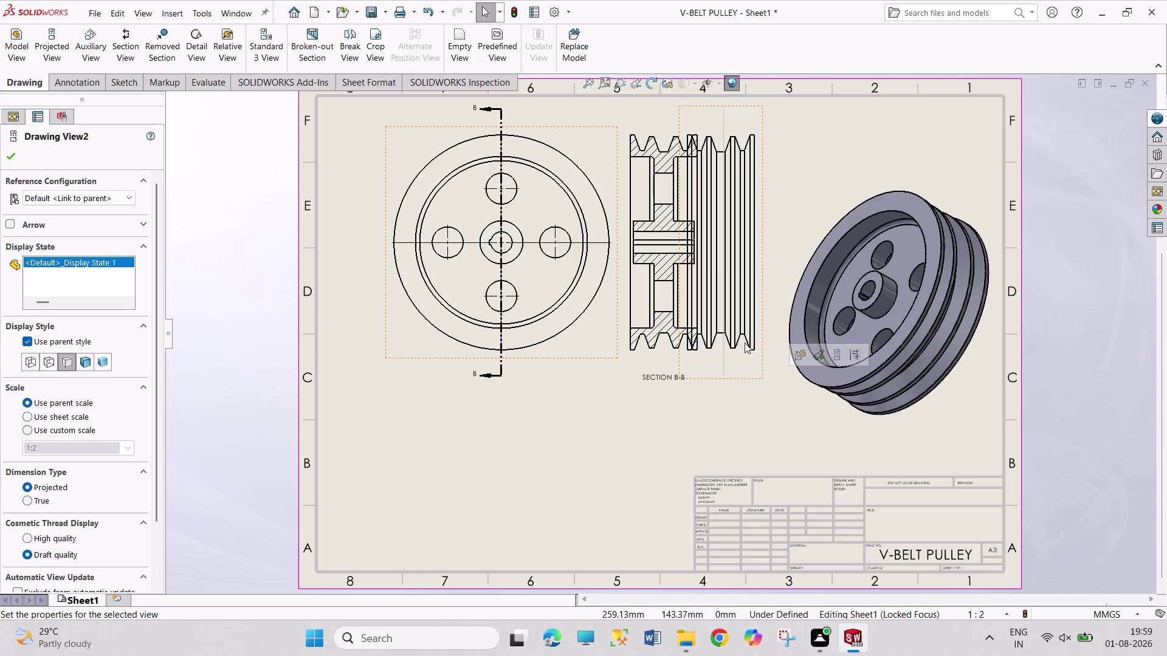
drag(758, 381, 753, 405)
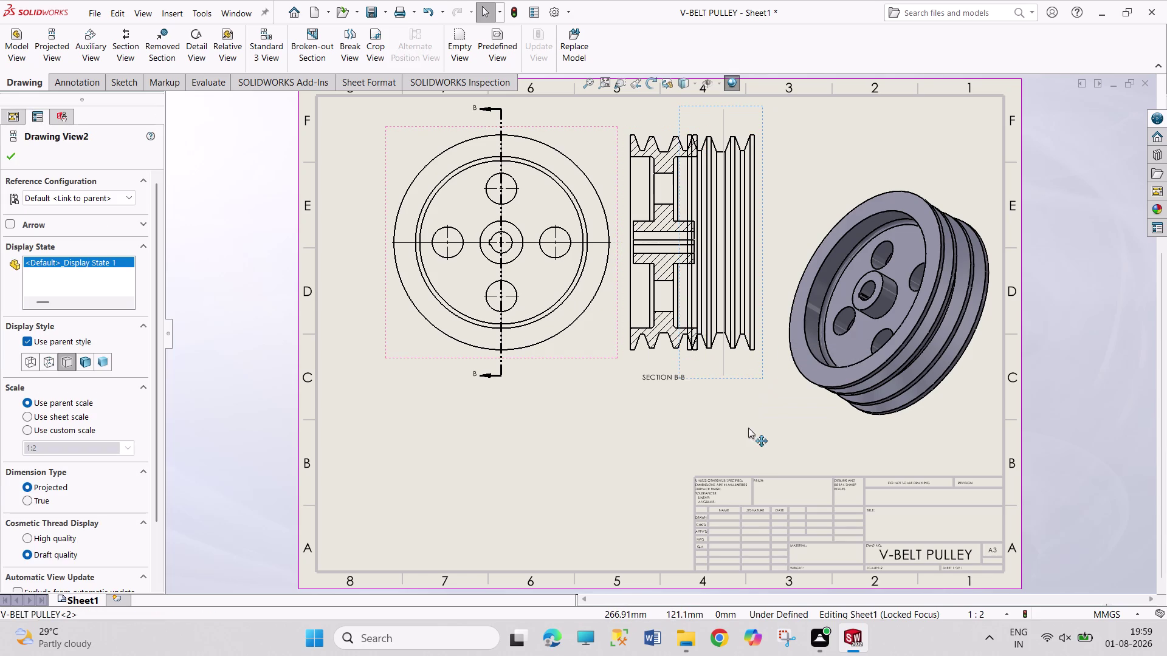
drag(753, 405, 895, 409)
click(938, 338)
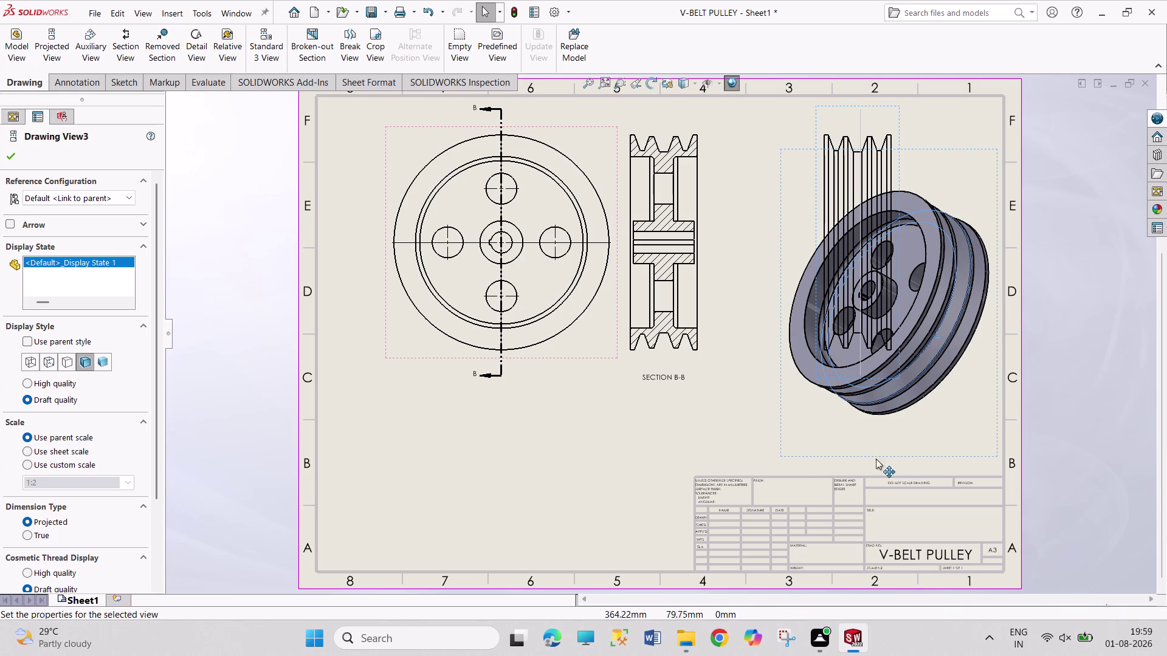
Place the isometric view below the front view and shift the section view right.
drag(790, 452, 531, 513)
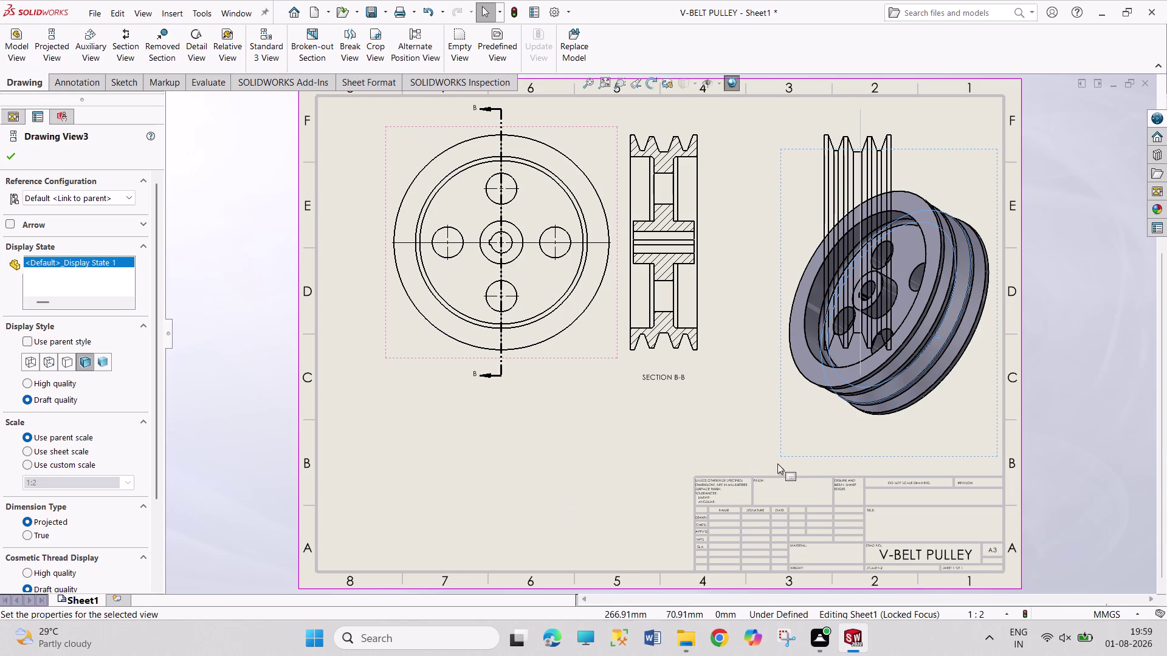
drag(785, 455, 478, 542)
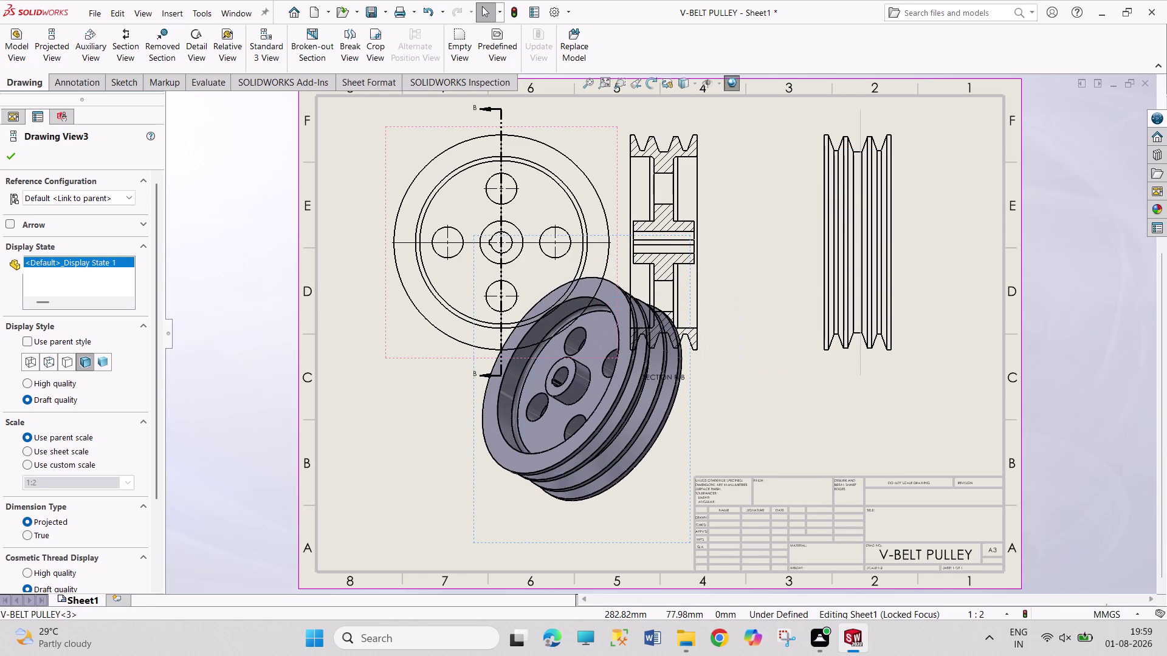
drag(474, 444, 443, 527)
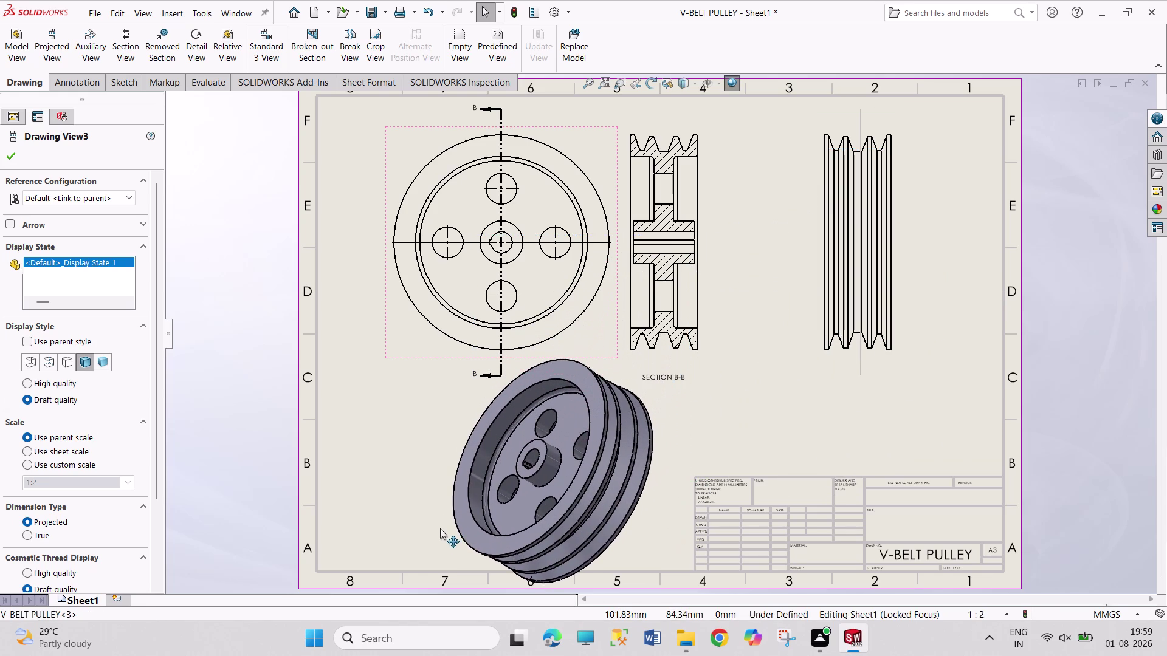
drag(443, 527, 439, 530)
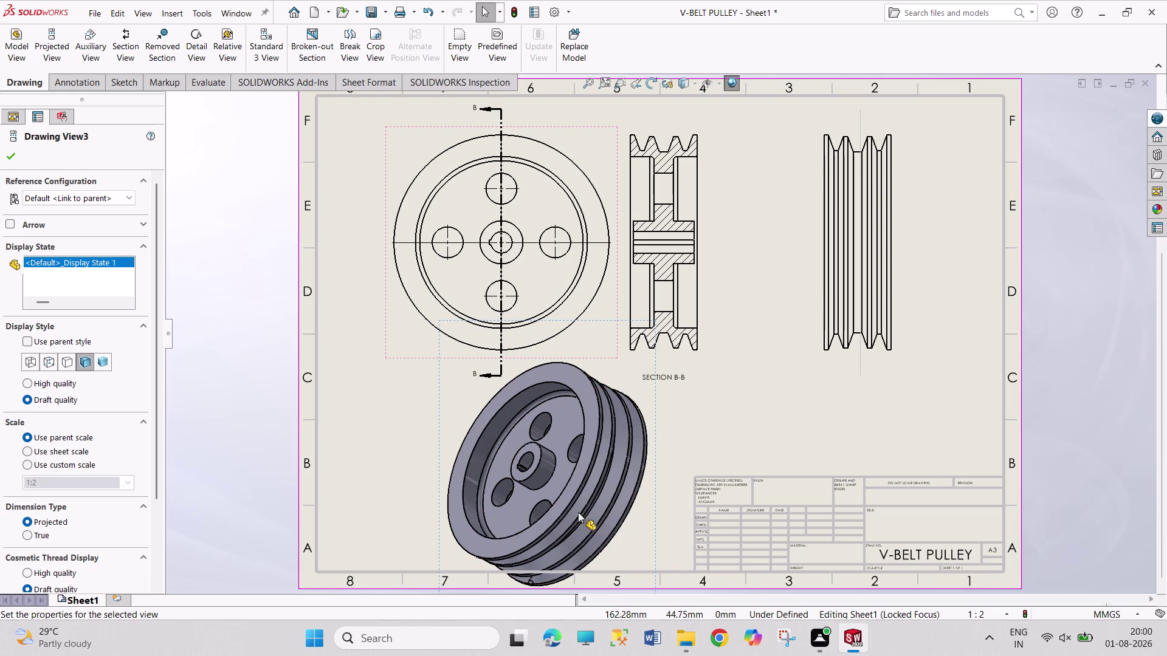
drag(655, 548, 655, 535)
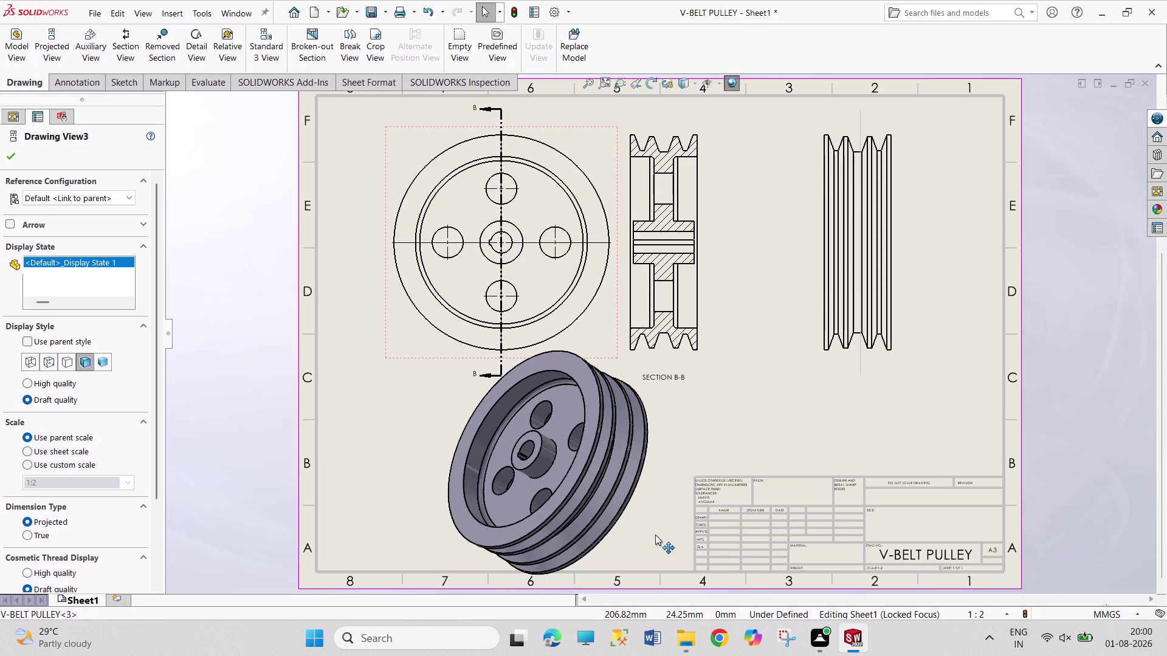
drag(655, 535, 656, 526)
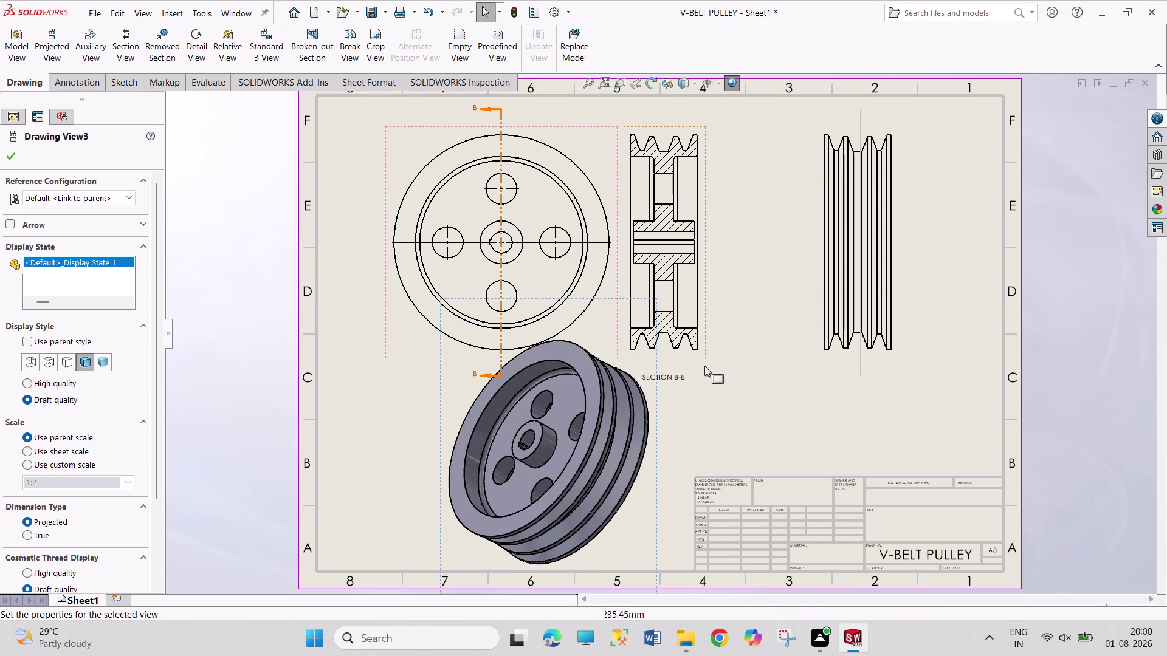
drag(705, 359, 759, 351)
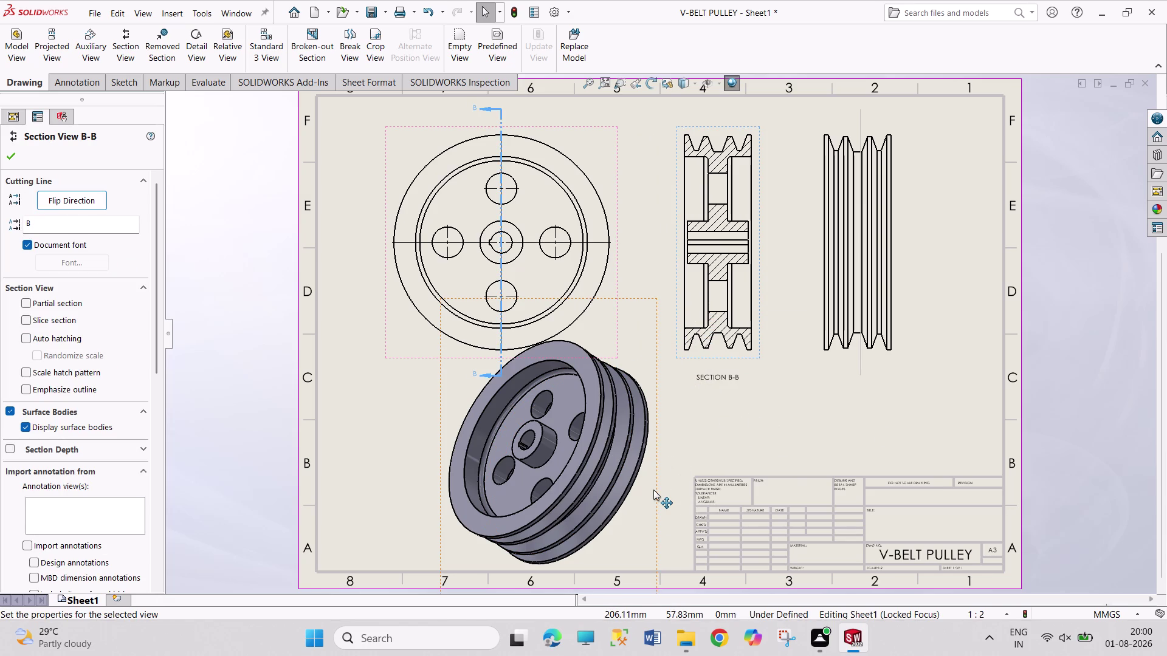
drag(654, 490, 679, 496)
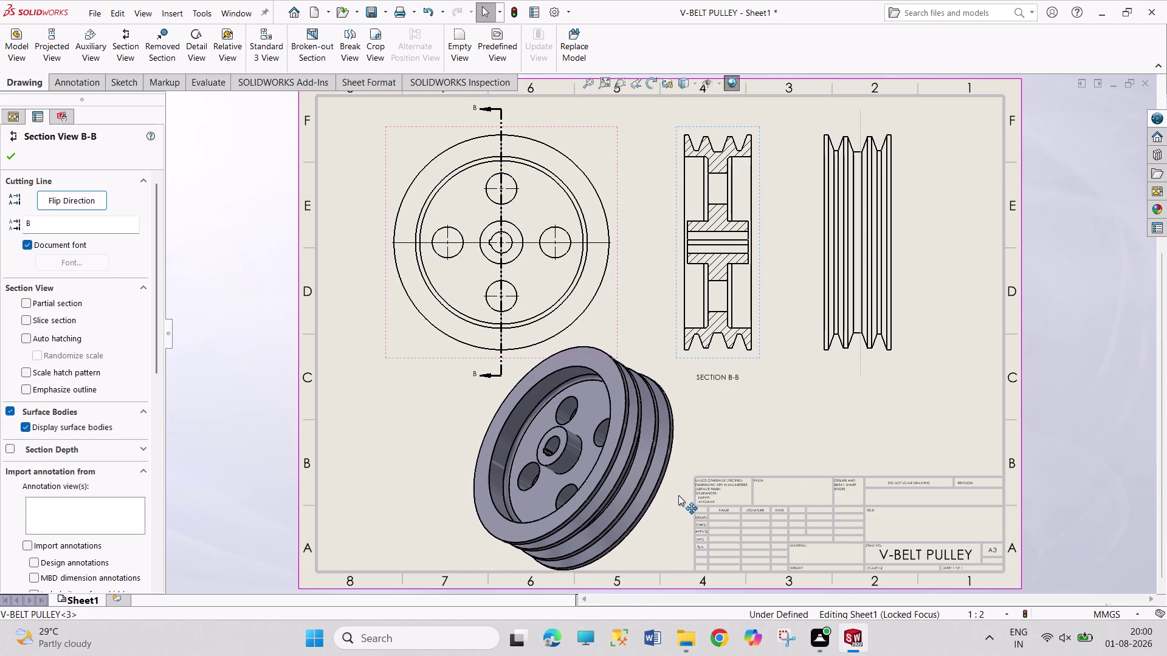
drag(679, 496, 678, 493)
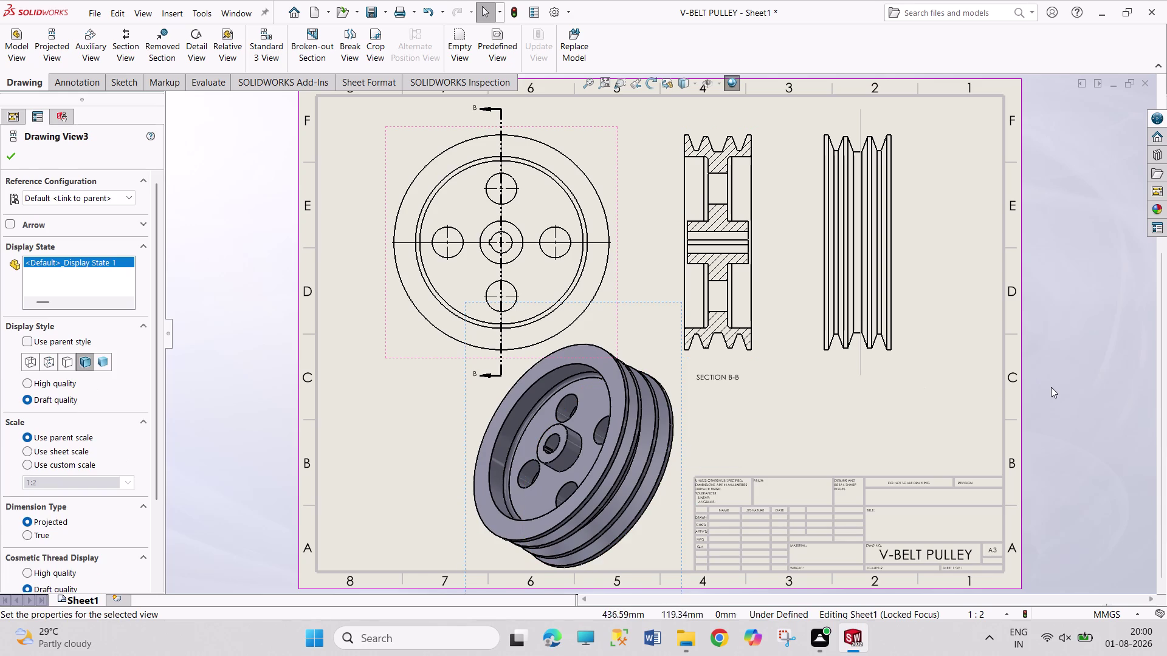
click(1051, 387)
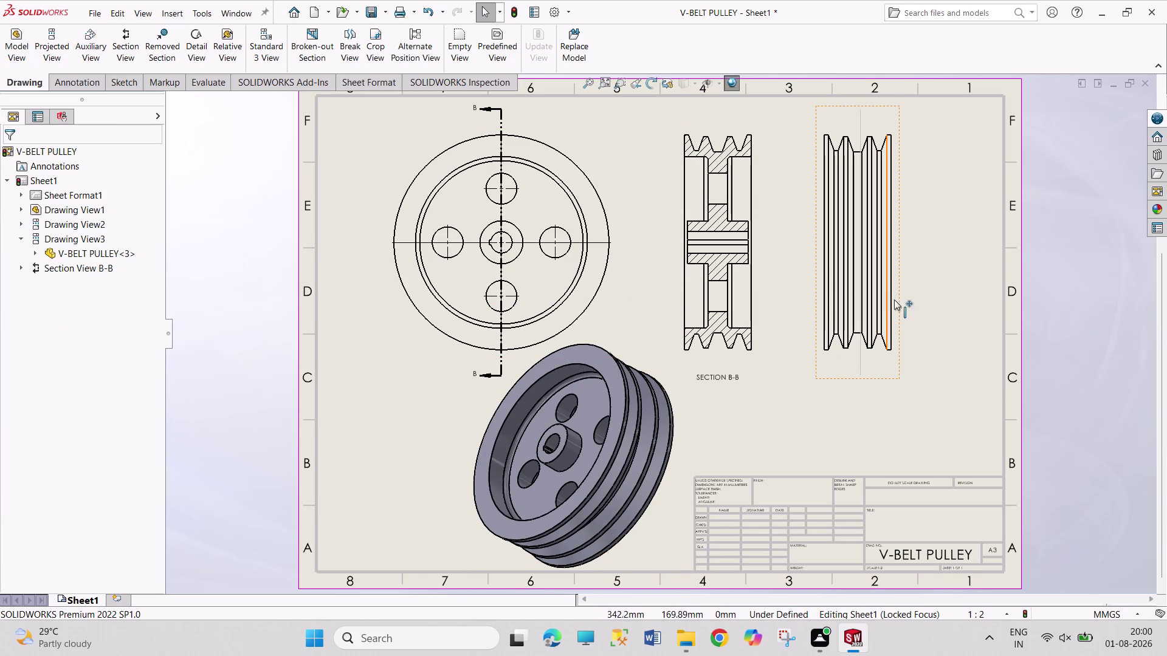
Space the side view farther right and move Section B-B toward it.
drag(900, 304, 963, 296)
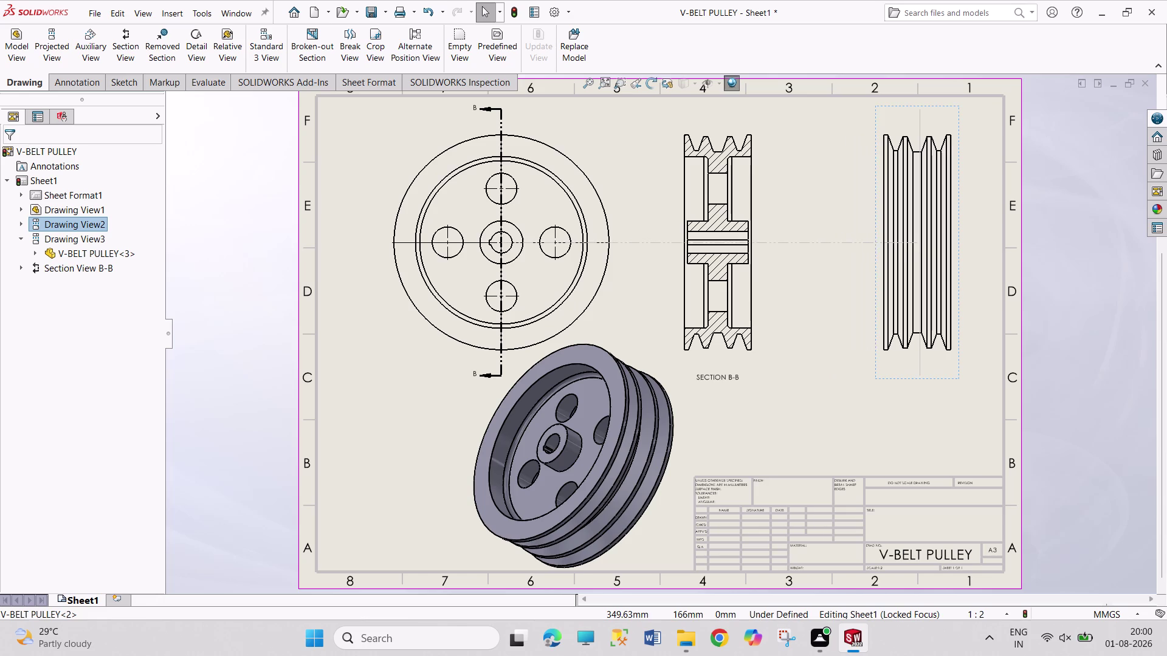
drag(761, 304, 797, 308)
click(1085, 268)
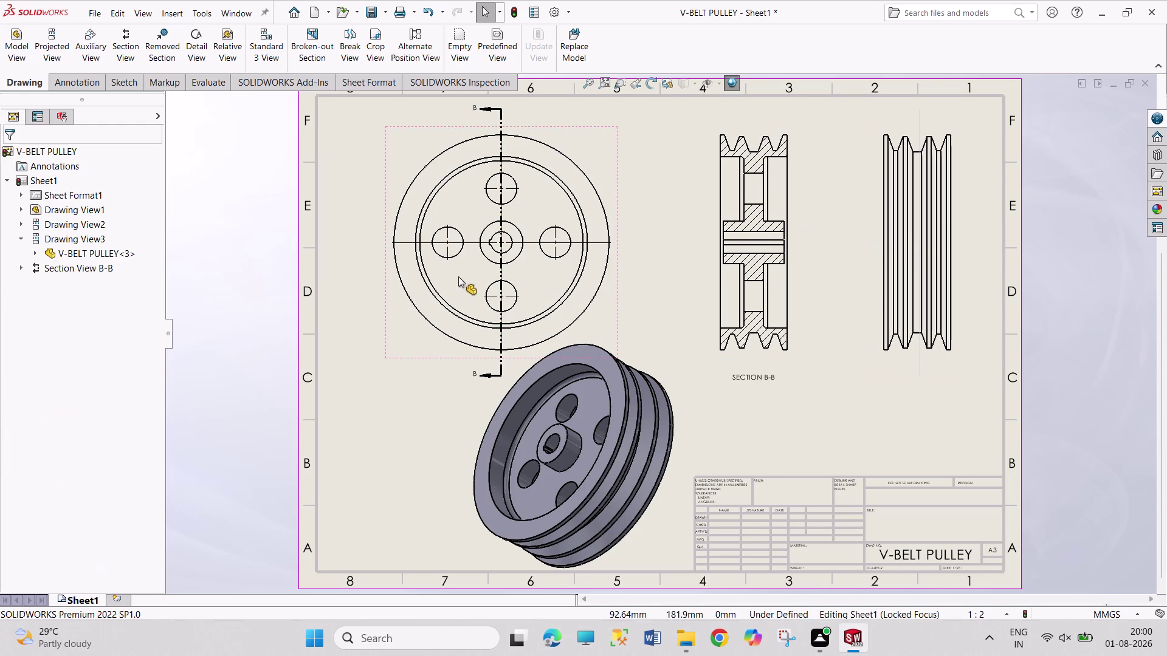
click(59, 85)
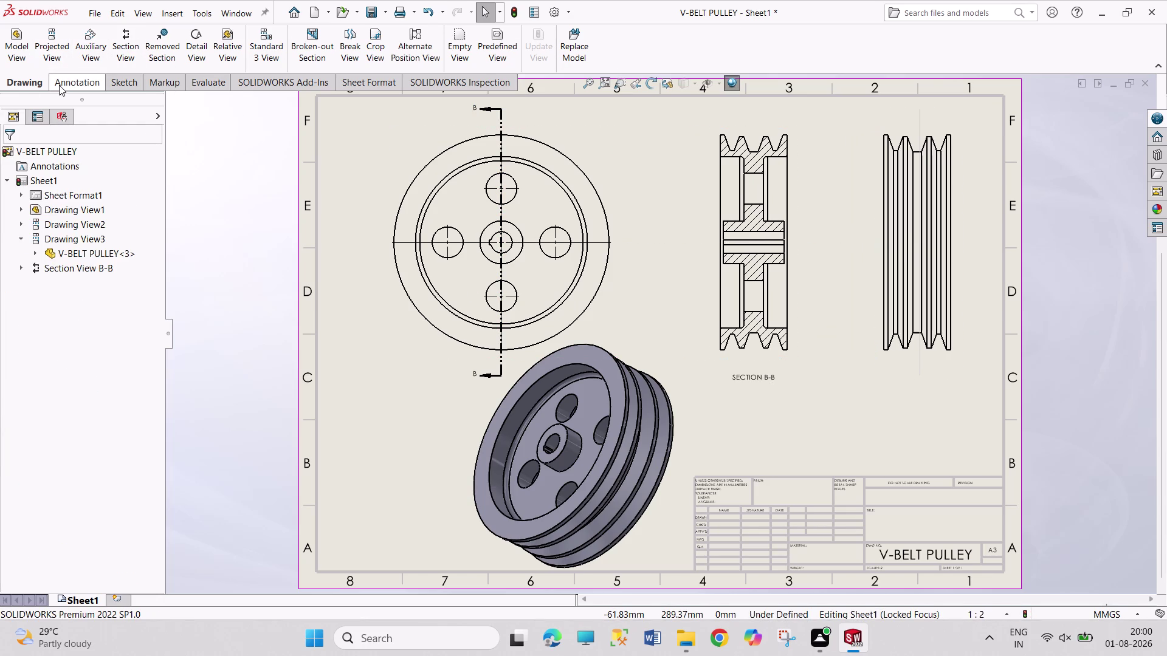
Add the 78.00 overall width dimension above Section B-B.
click(31, 48)
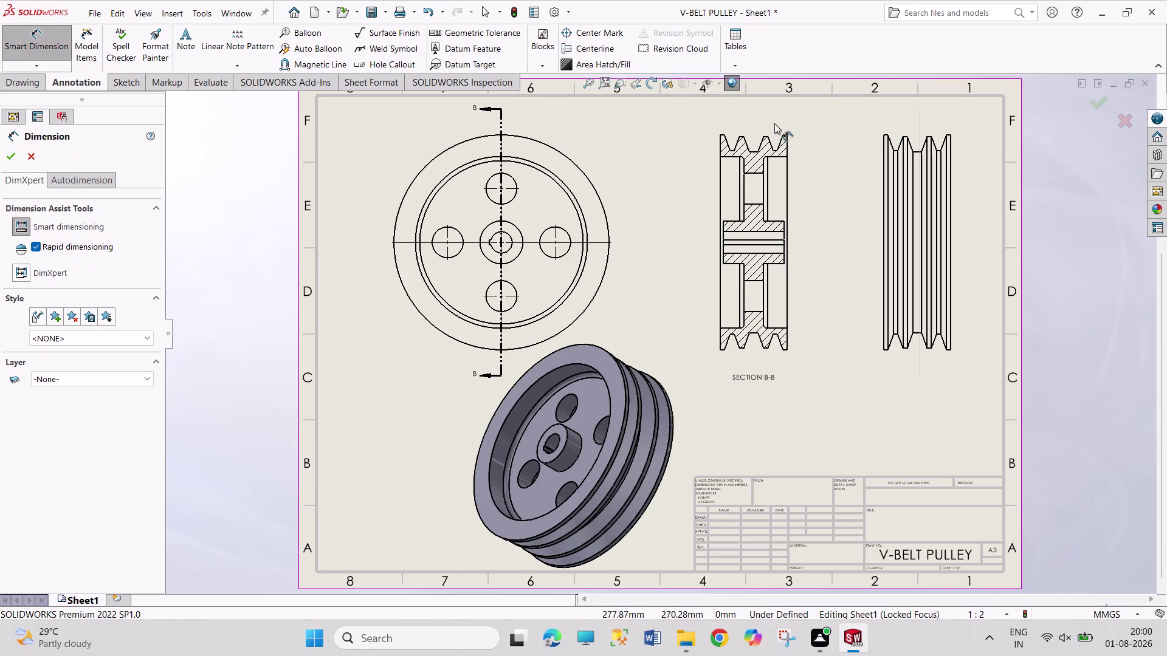
scroll(down, 3)
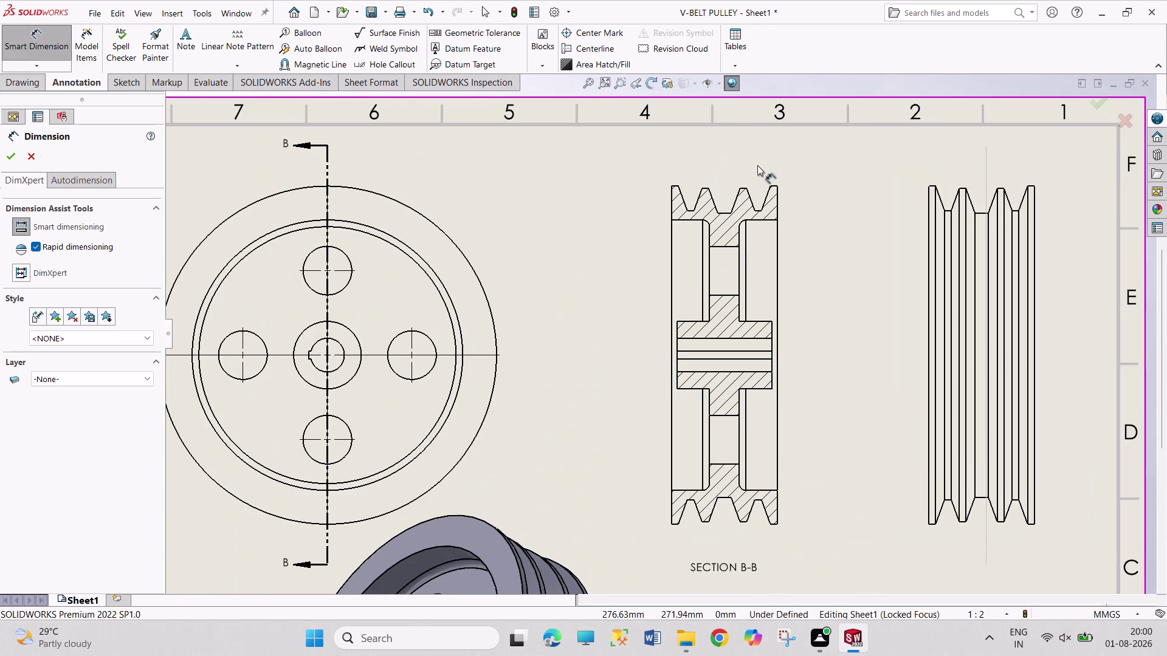
click(670, 205)
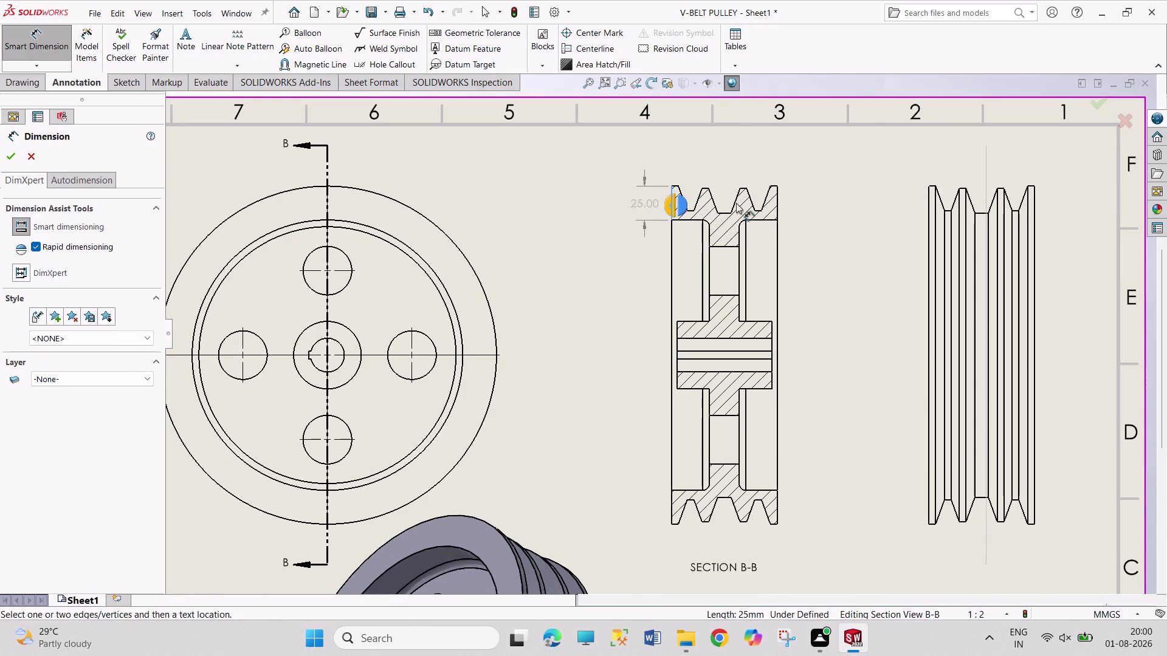
click(777, 213)
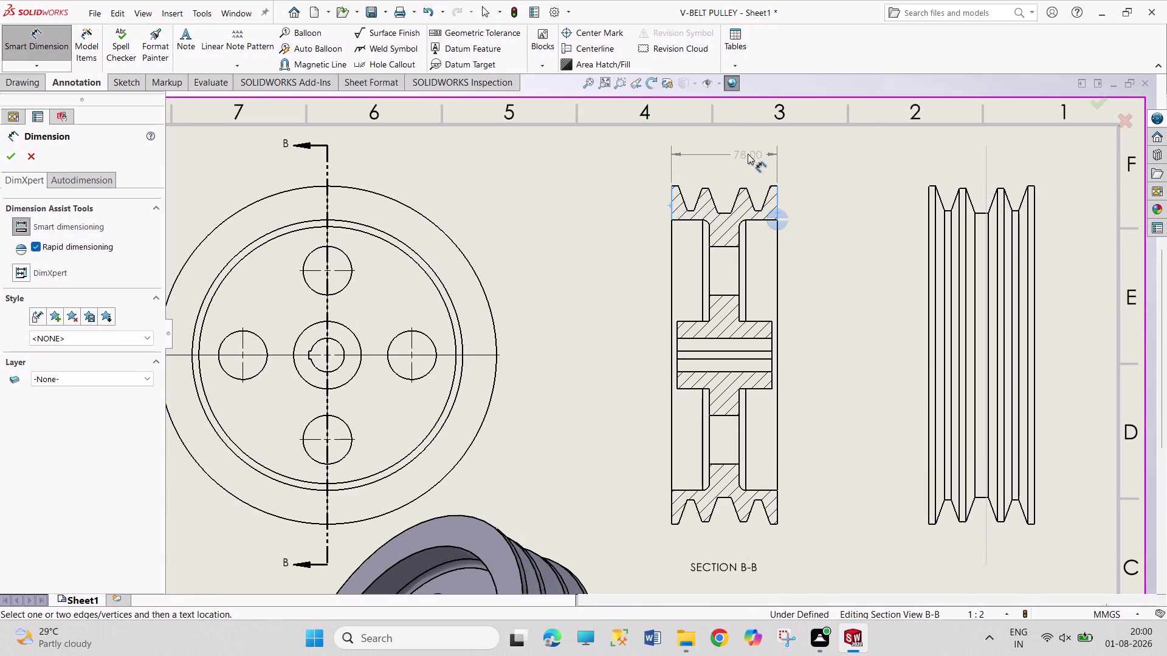
click(740, 153)
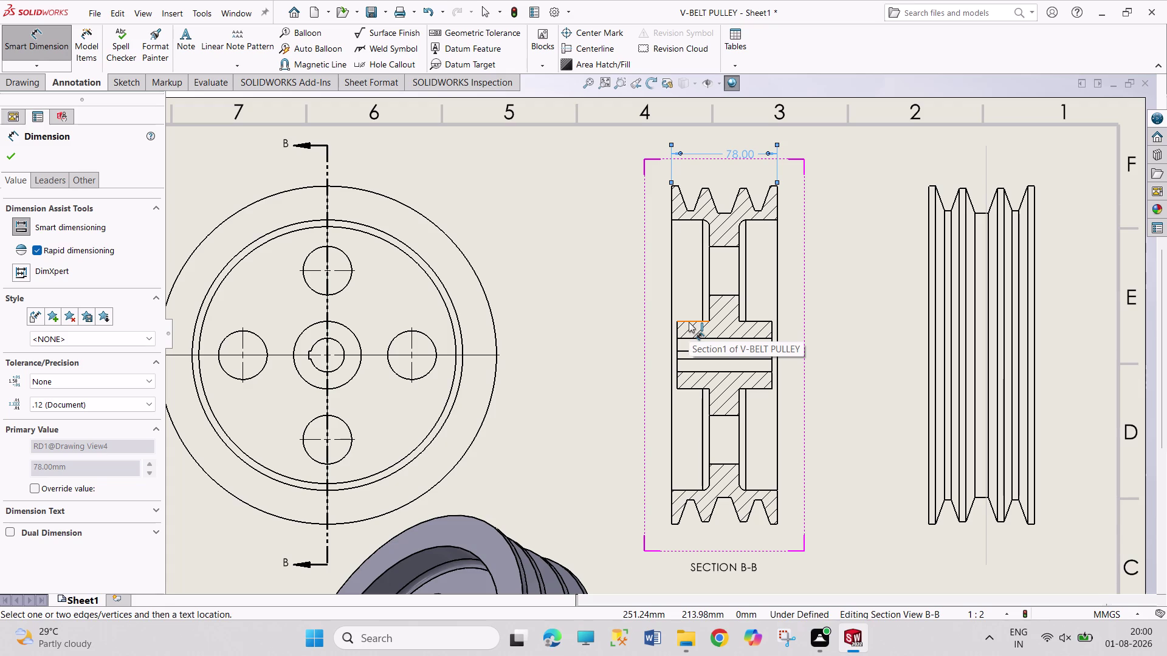
Dimension the Ø50.00 hub, 25.00 bore and Ø250.00 outer diameter.
click(688, 323)
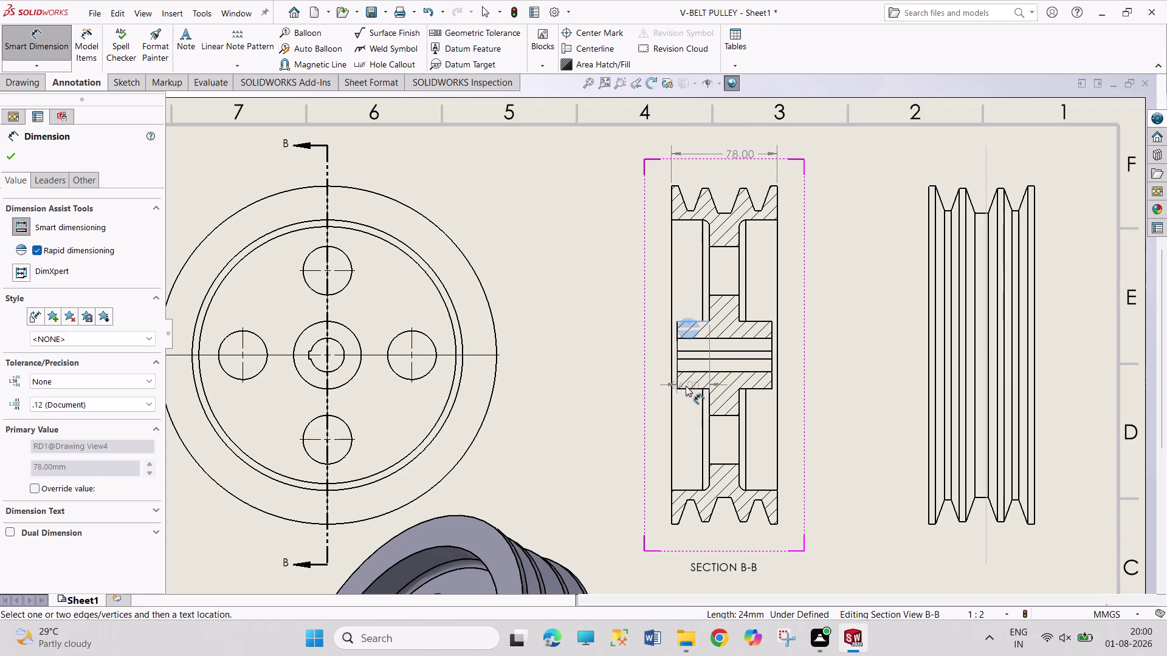
click(689, 389)
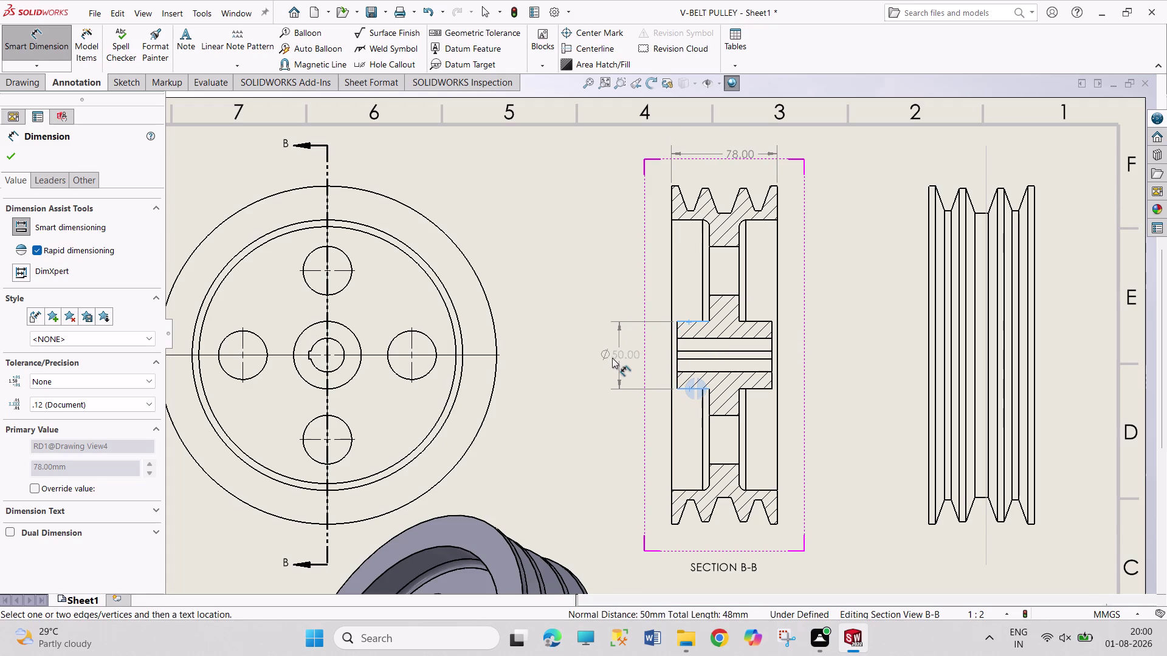
click(612, 358)
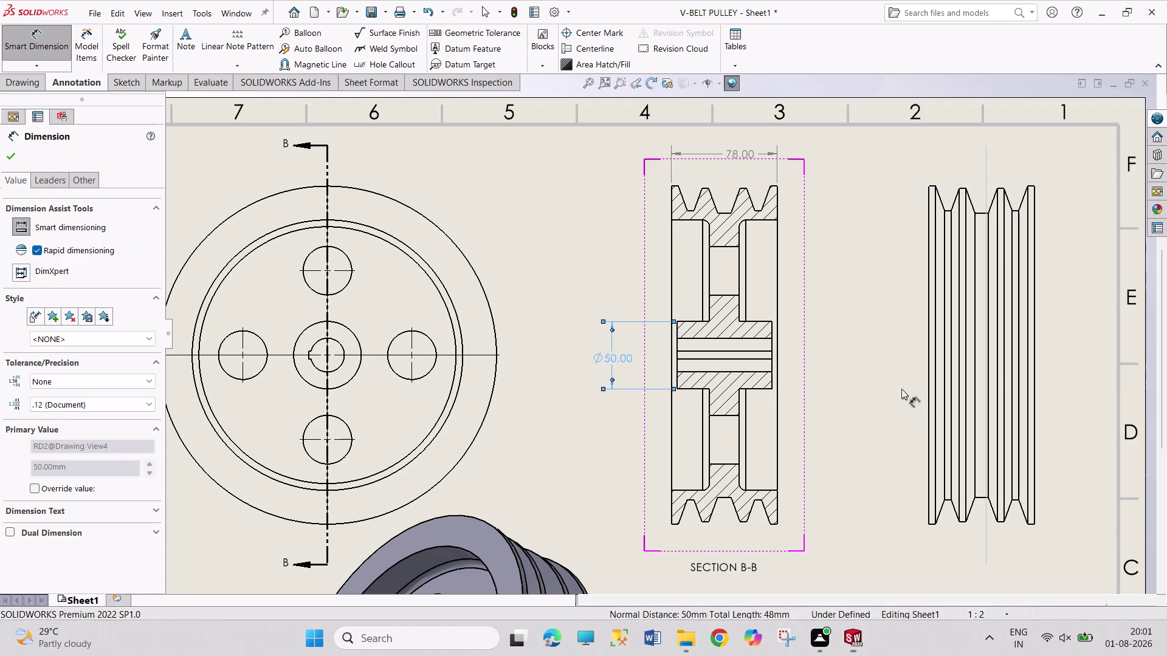
click(760, 371)
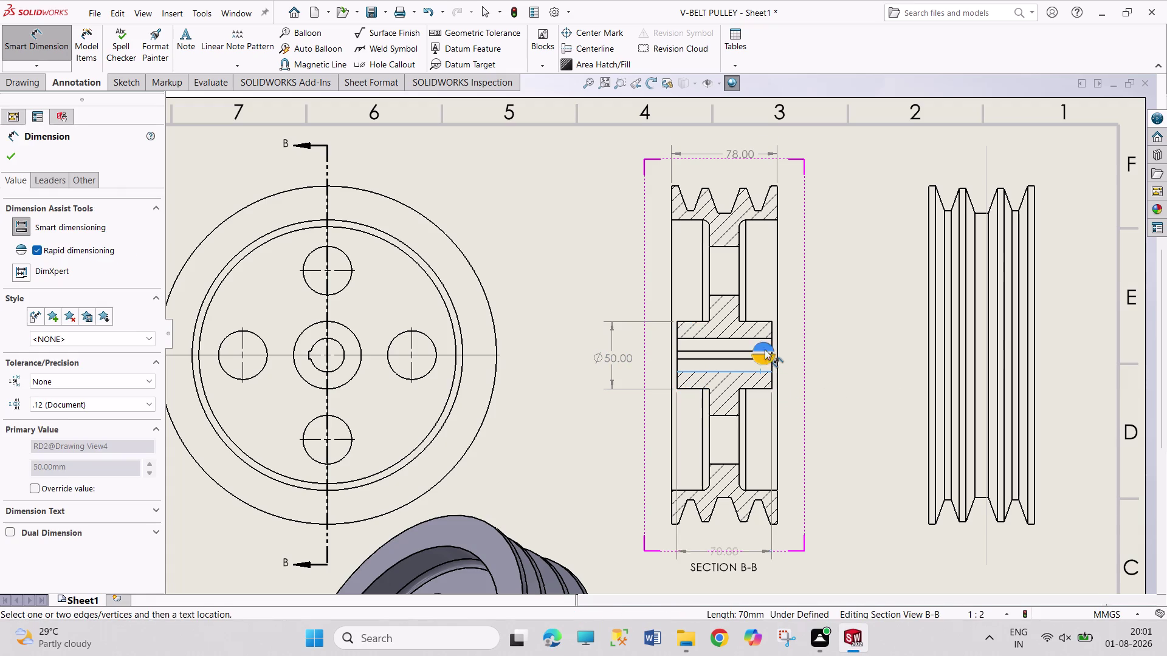
click(764, 338)
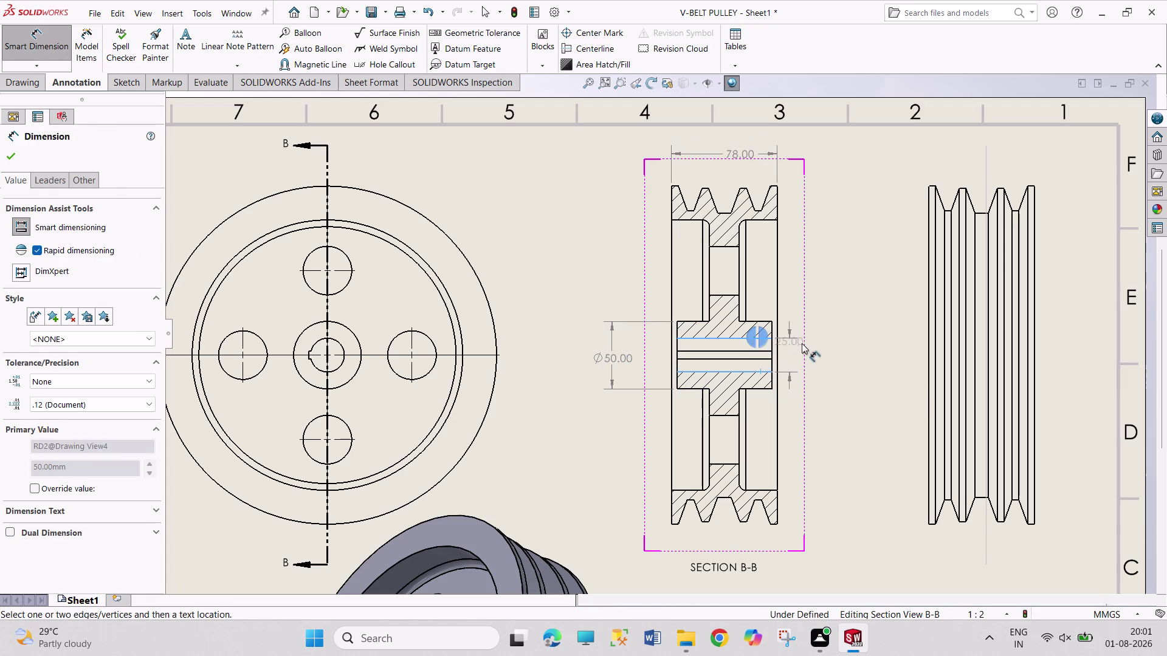
click(828, 352)
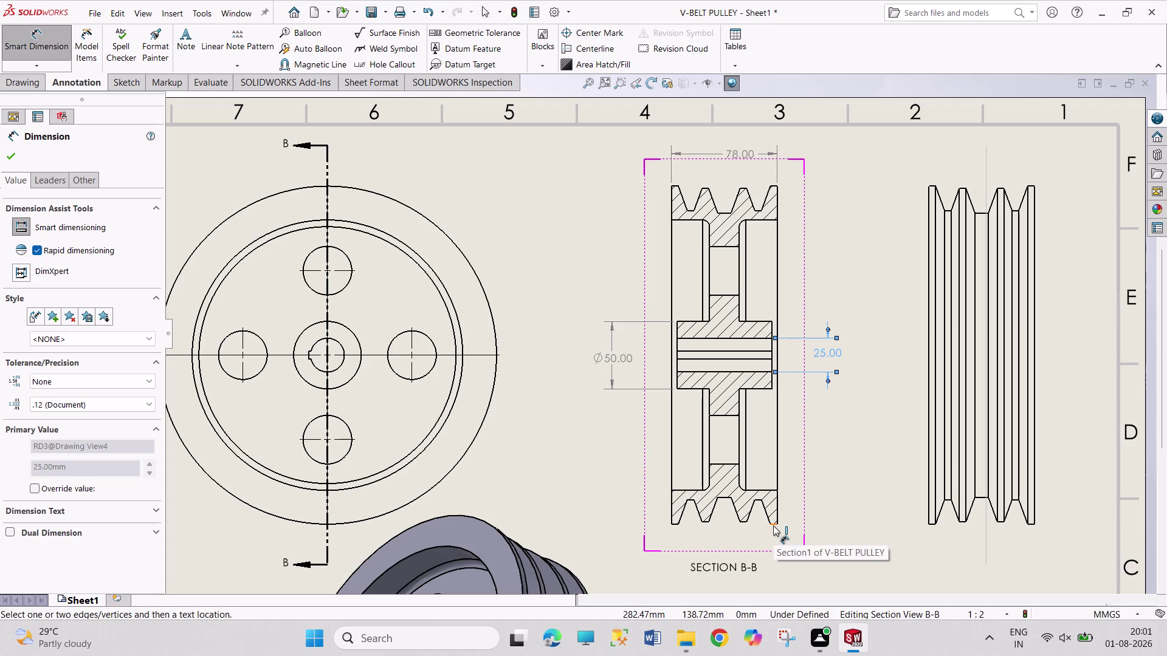
drag(773, 525, 779, 512)
click(776, 186)
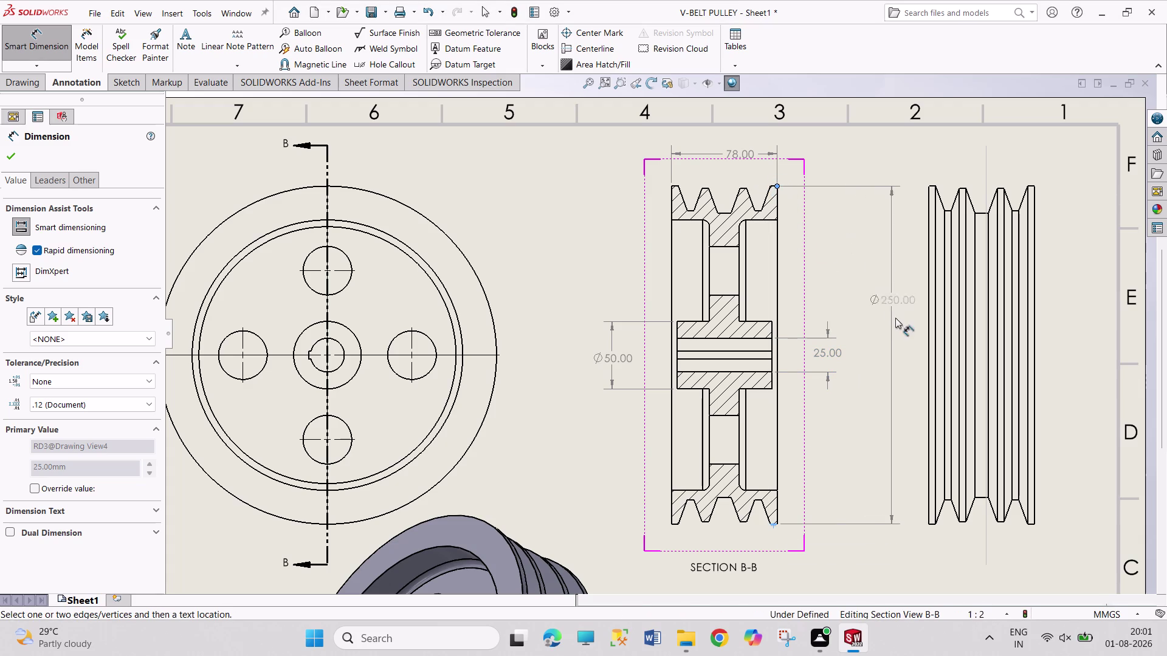
click(877, 333)
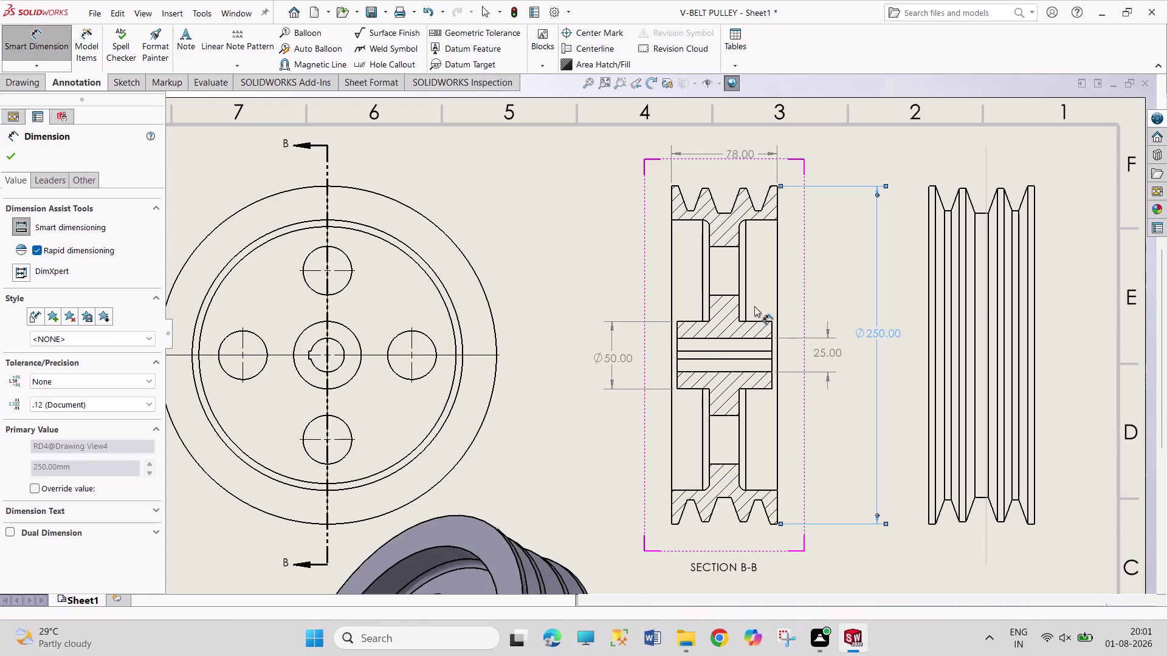
Discard an unwanted preview and dimension the 22.00 central web width.
click(703, 285)
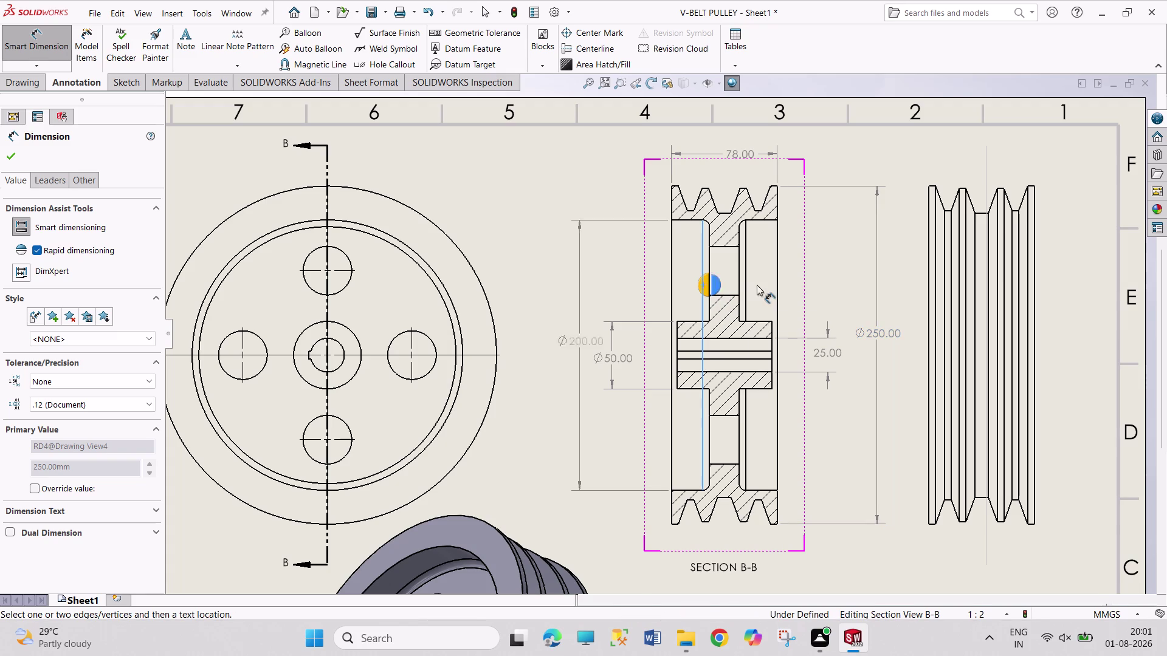
click(747, 285)
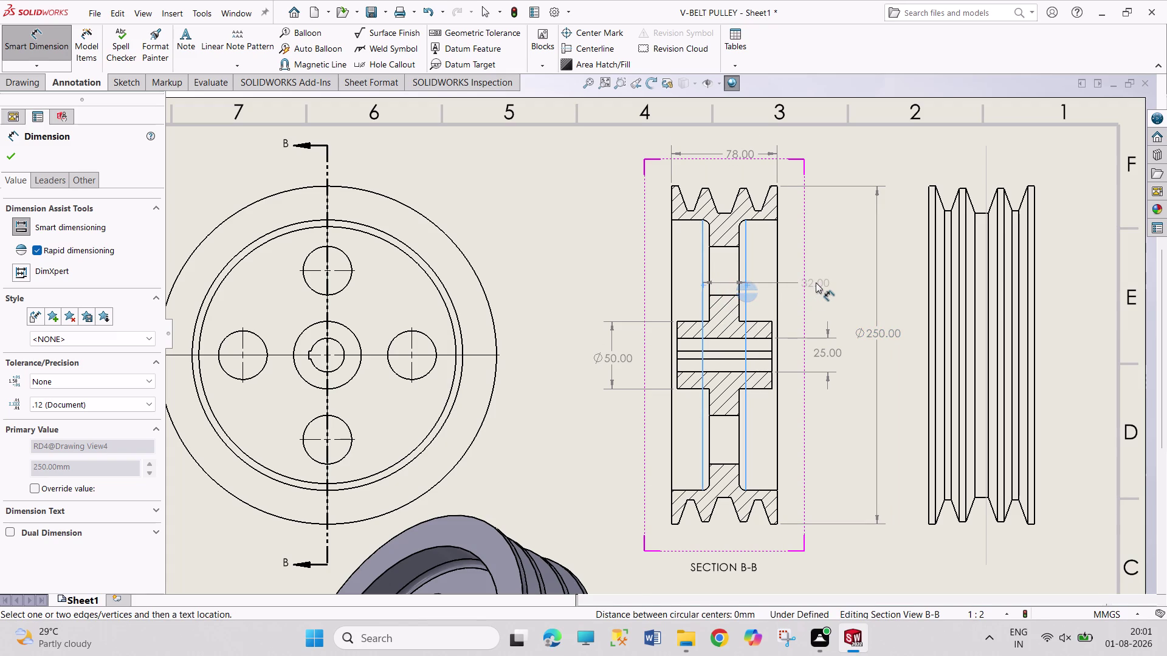
key(Escape)
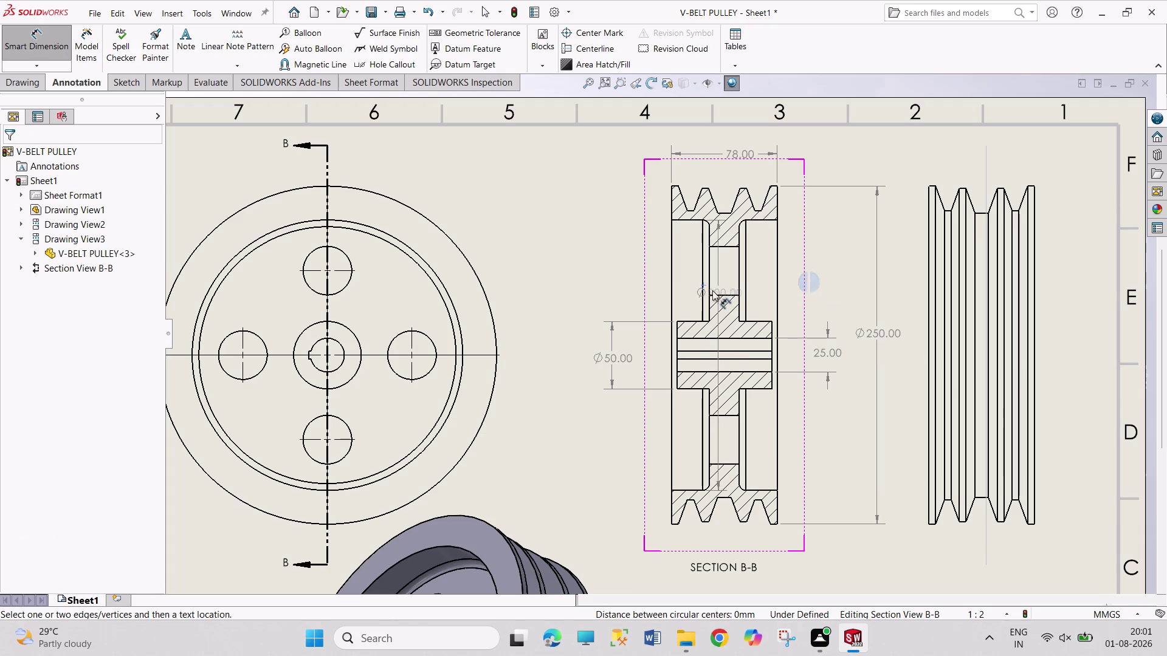
key(Escape)
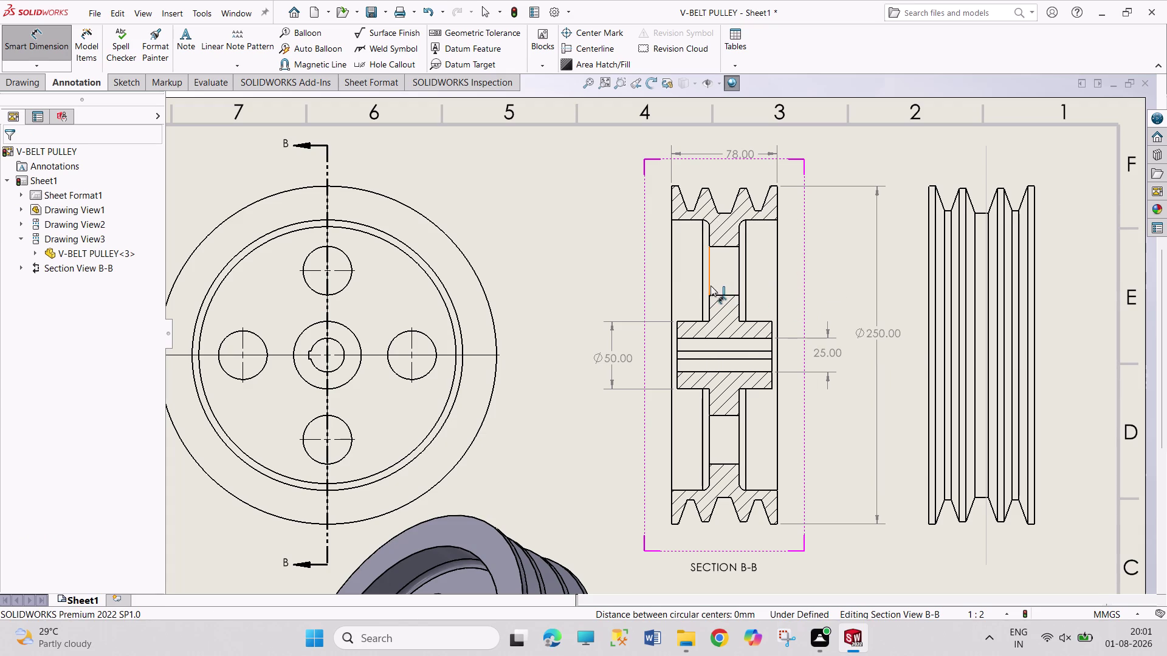
click(710, 285)
click(740, 287)
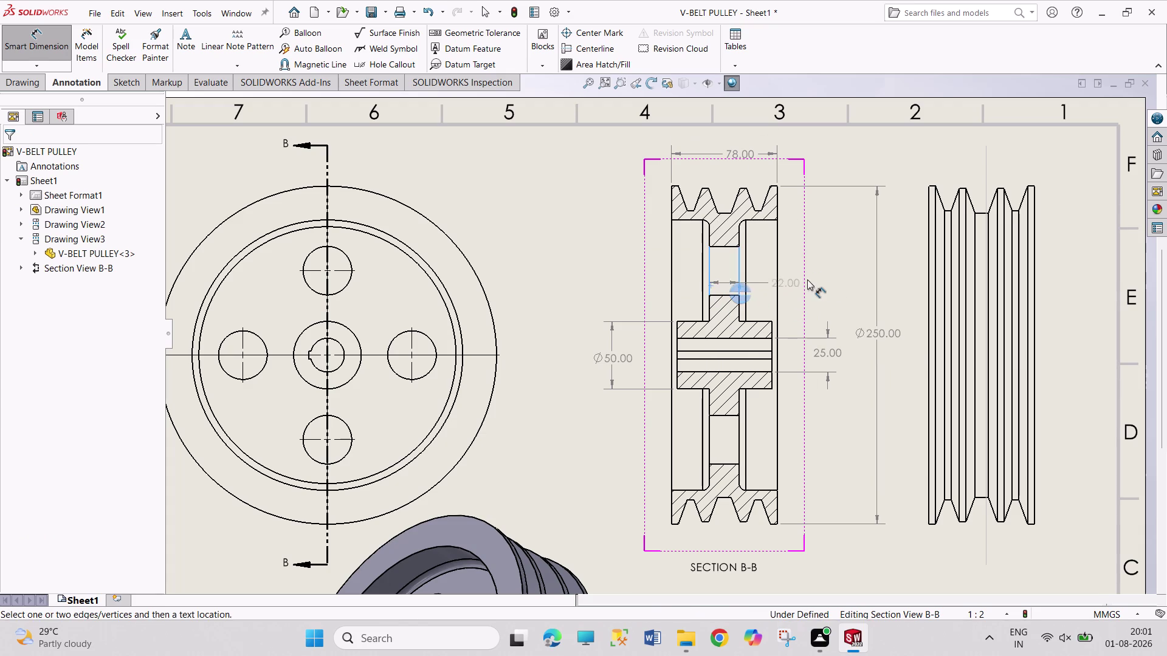
click(838, 278)
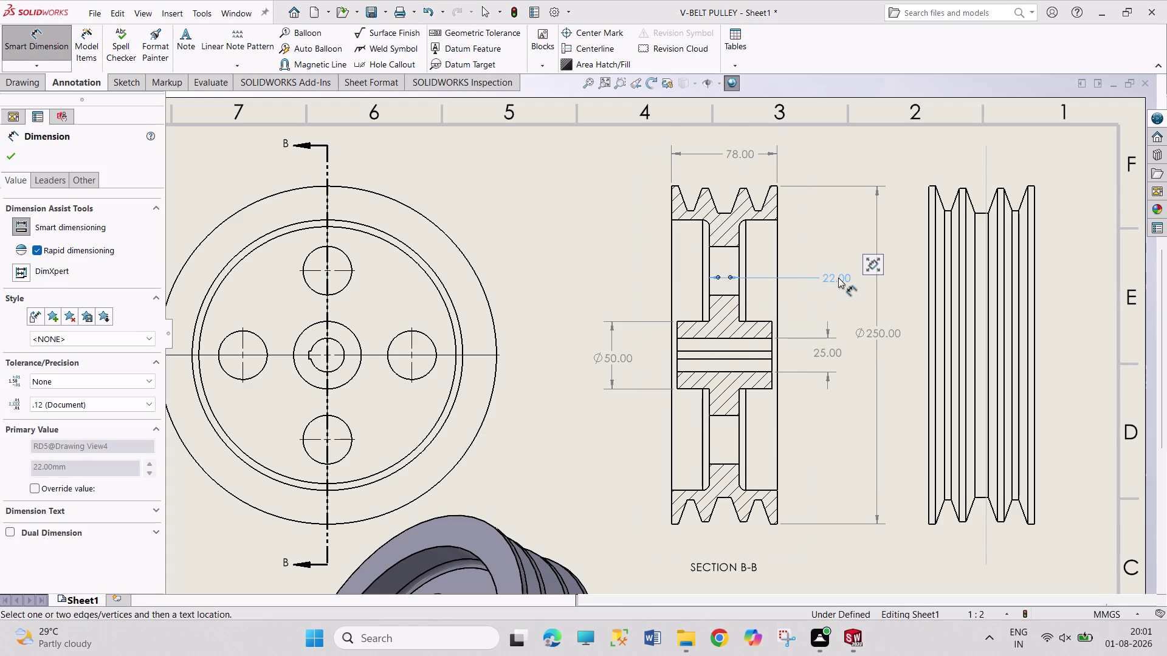
click(714, 204)
Fix the 22.00 dimension position and add the 40° groove angle.
click(734, 199)
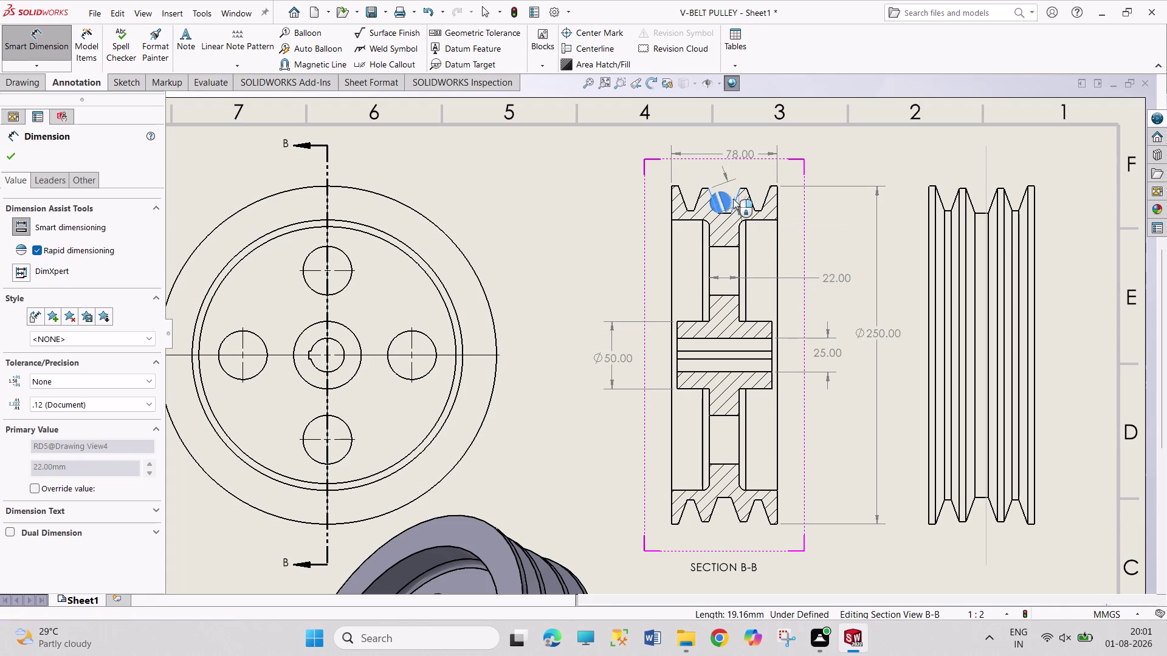
click(727, 180)
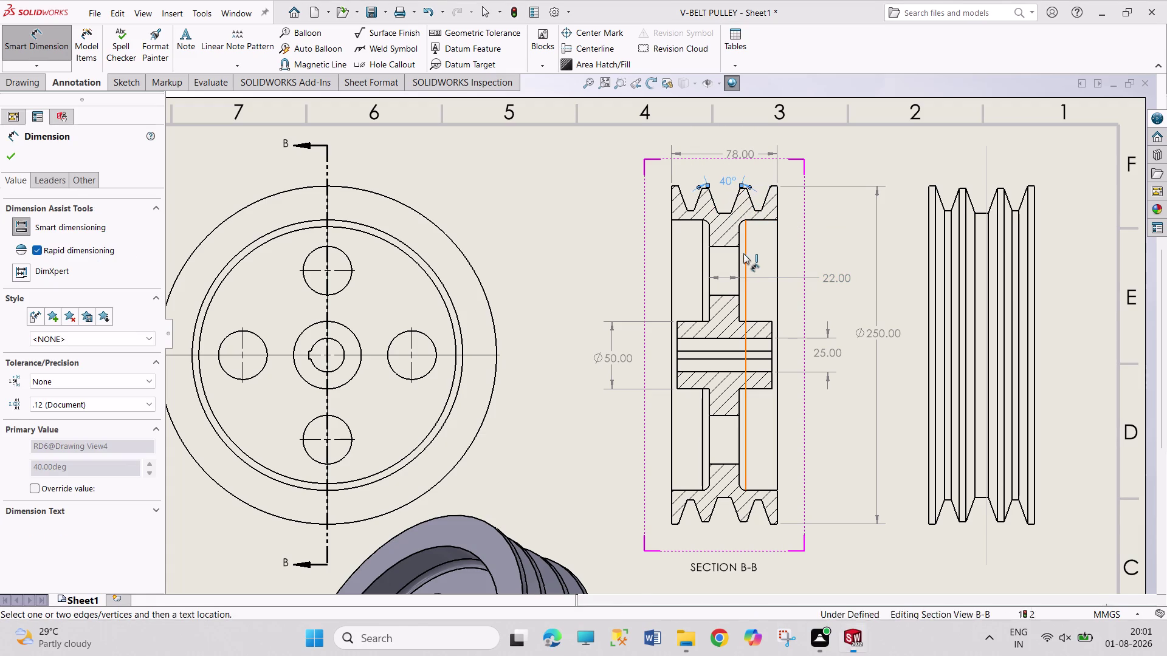
click(671, 185)
click(672, 219)
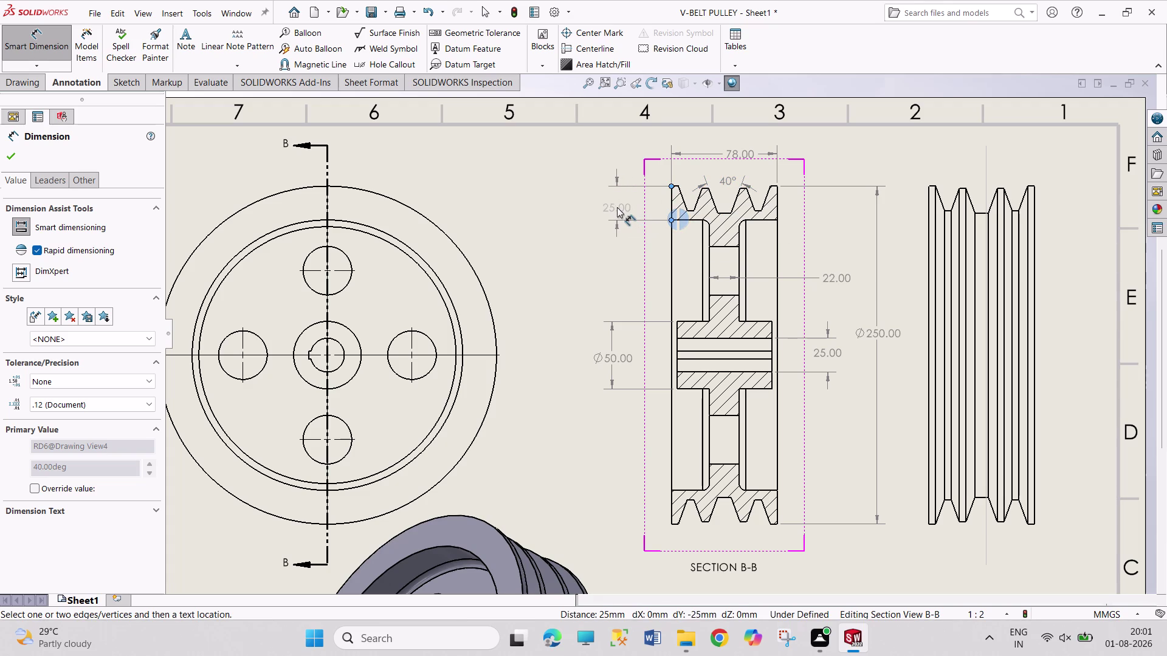
Add the 25.00 groove depth dimension, discarding the slanted 21.39 one.
click(603, 210)
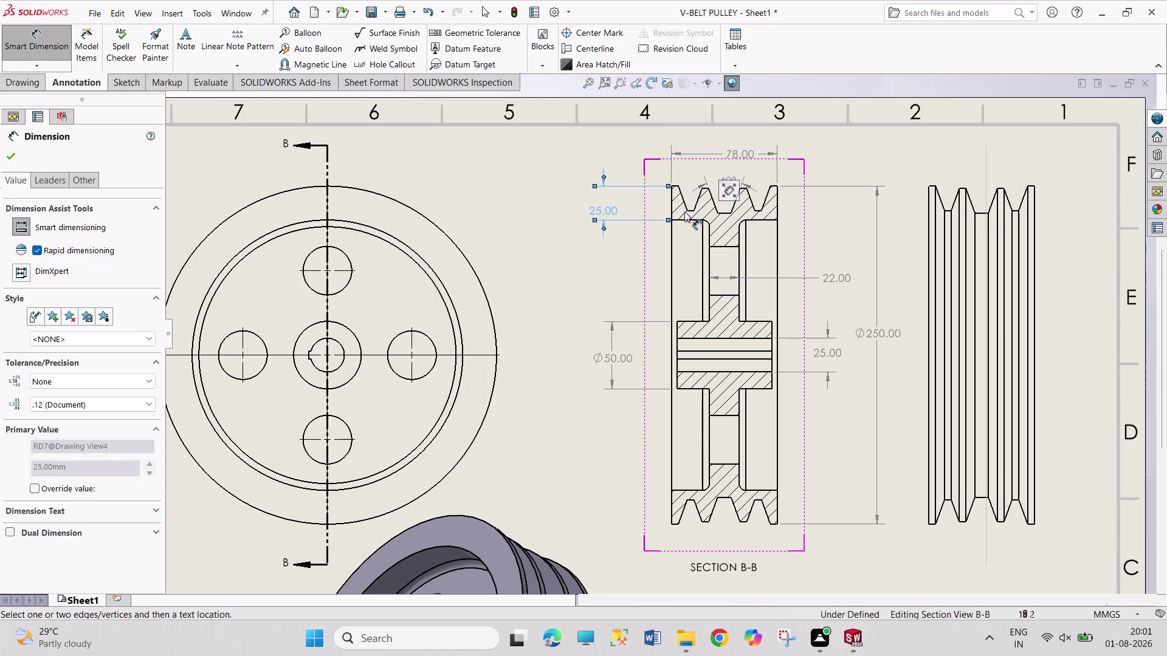
click(761, 211)
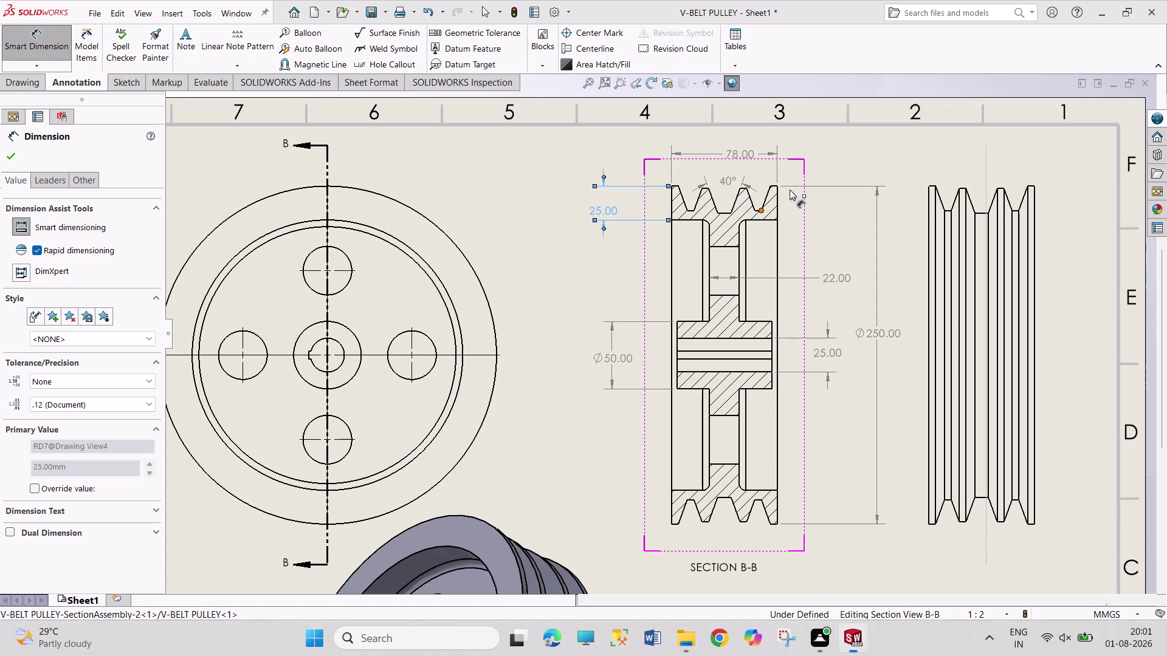
drag(778, 186, 783, 189)
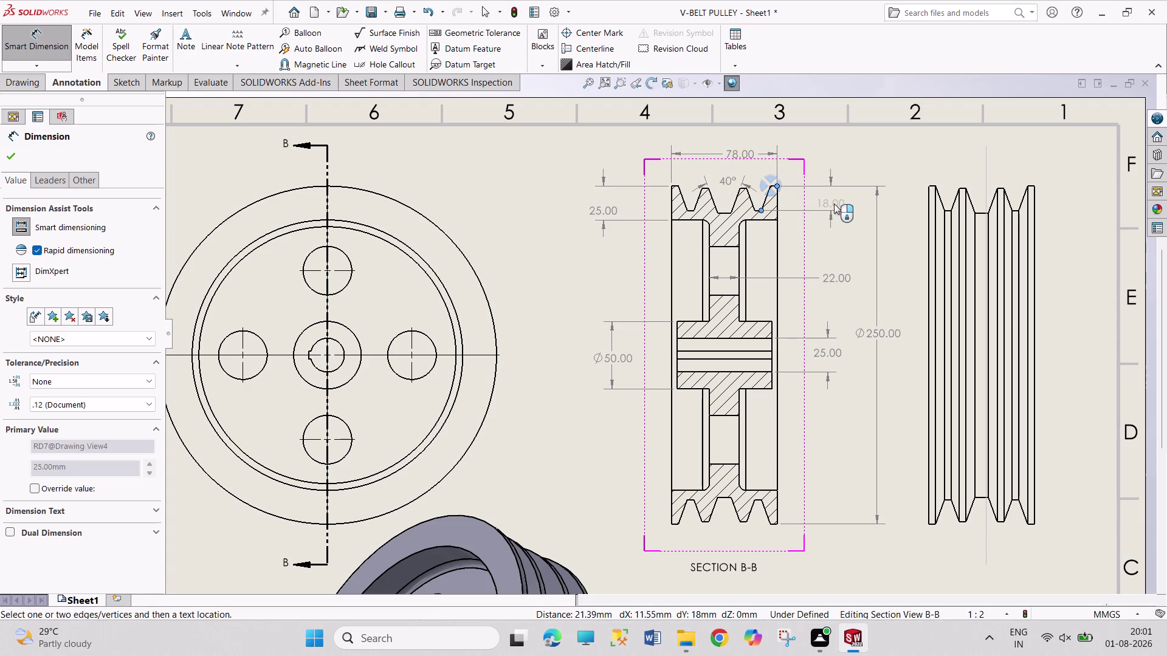
click(834, 200)
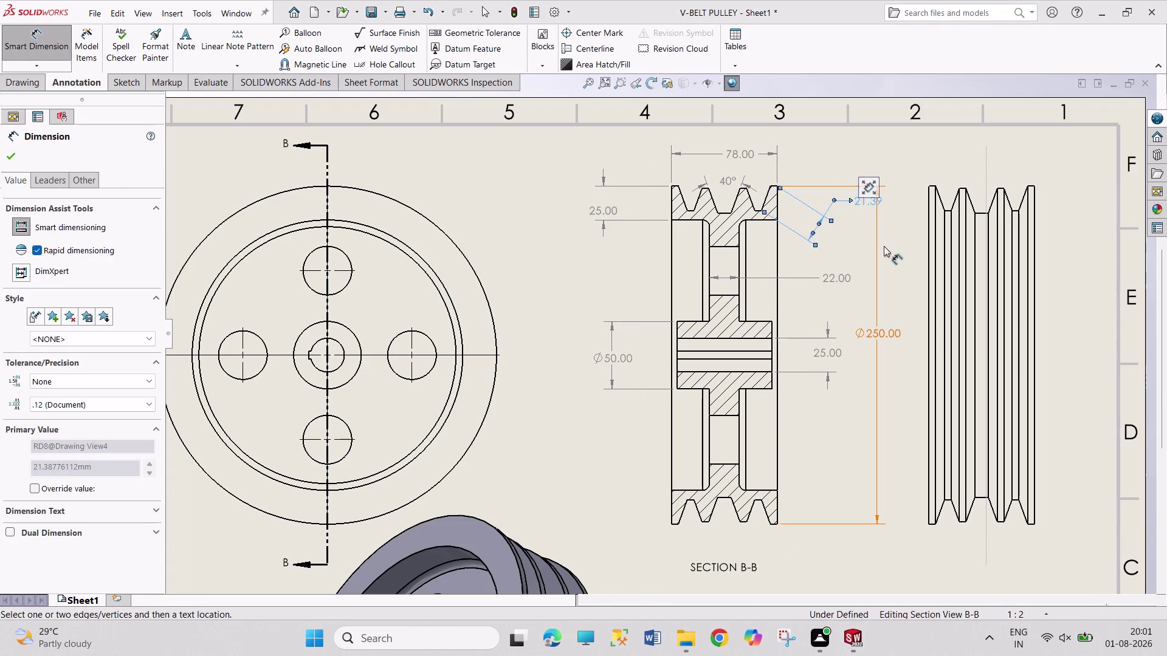
key(Escape)
key(ctrl+z)
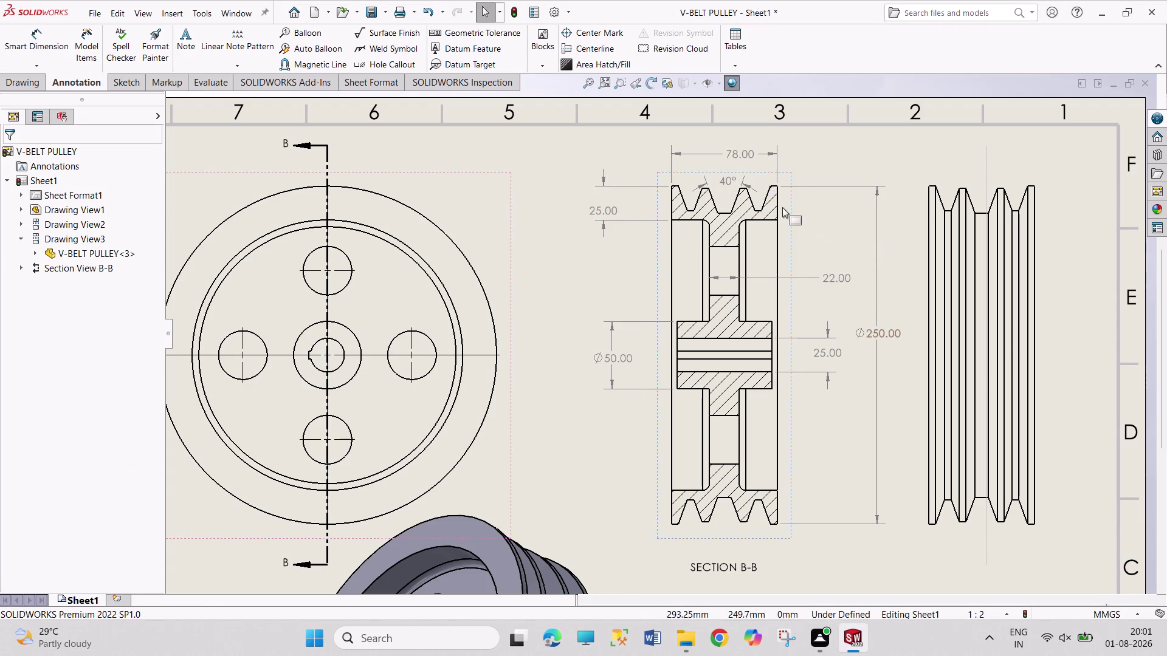
right_drag(897, 249, 861, 96)
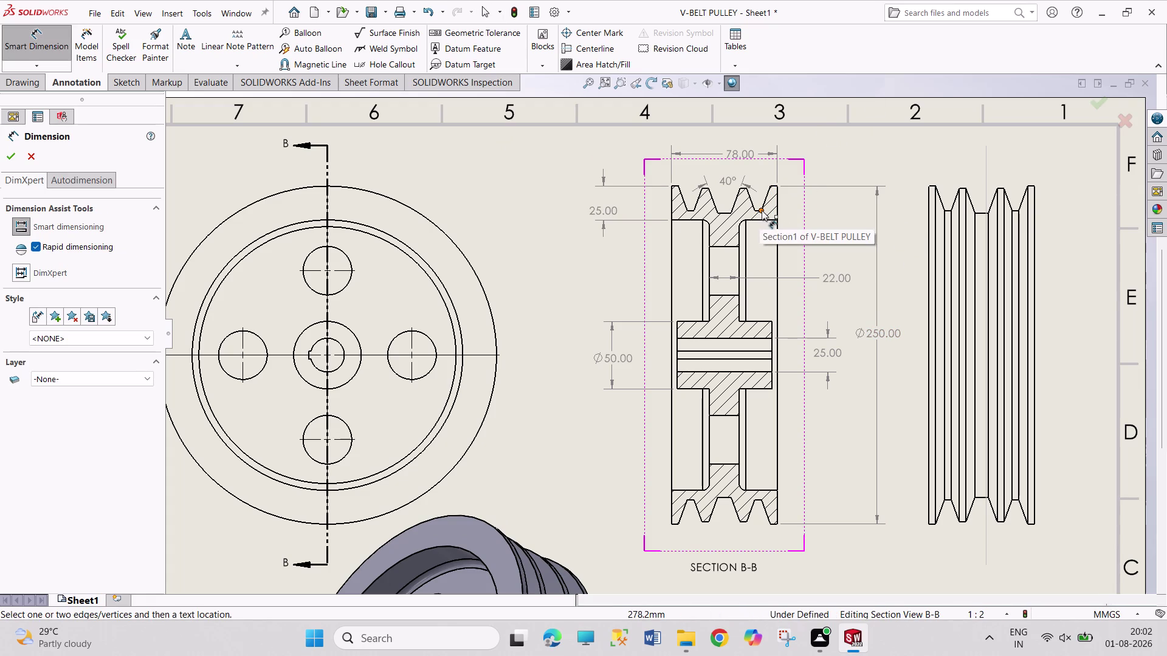
Try the groove-to-corner dimension twice and undo both slanted 21.39 results.
click(761, 210)
click(778, 187)
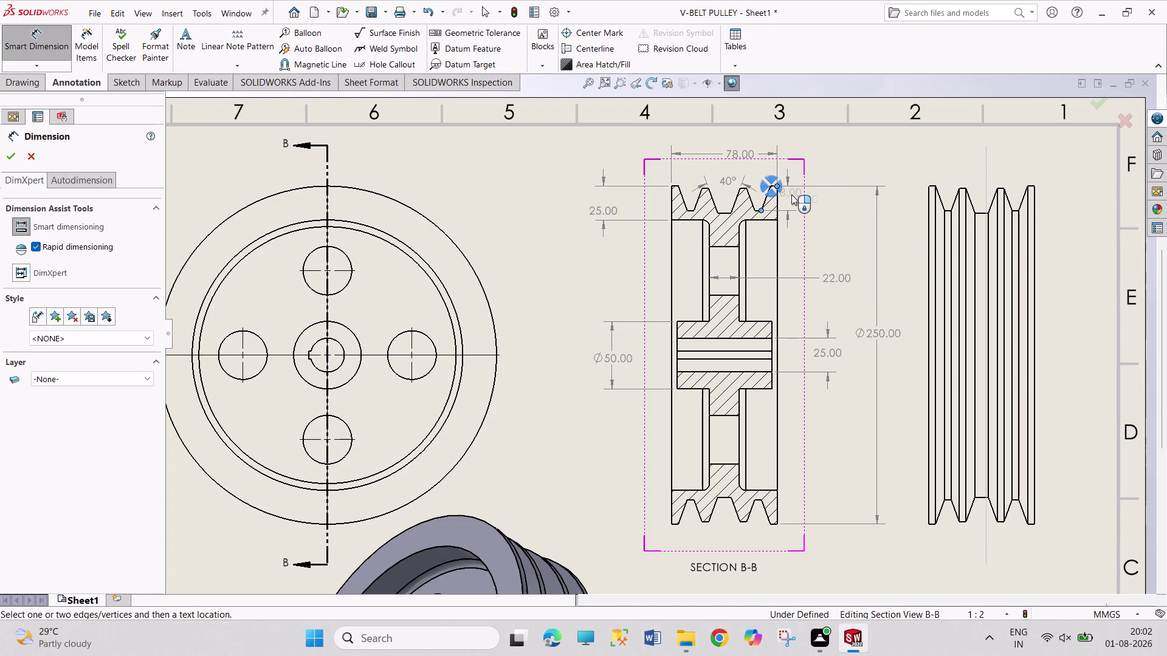
click(826, 195)
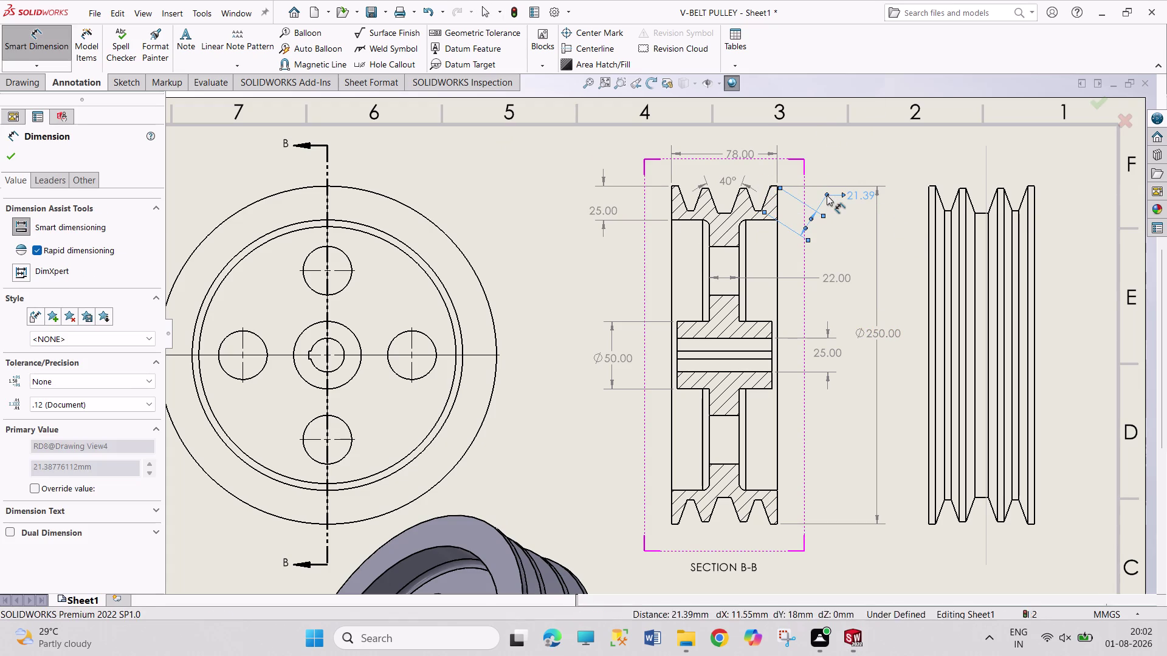
key(ctrl+z)
right_drag(826, 172, 821, 84)
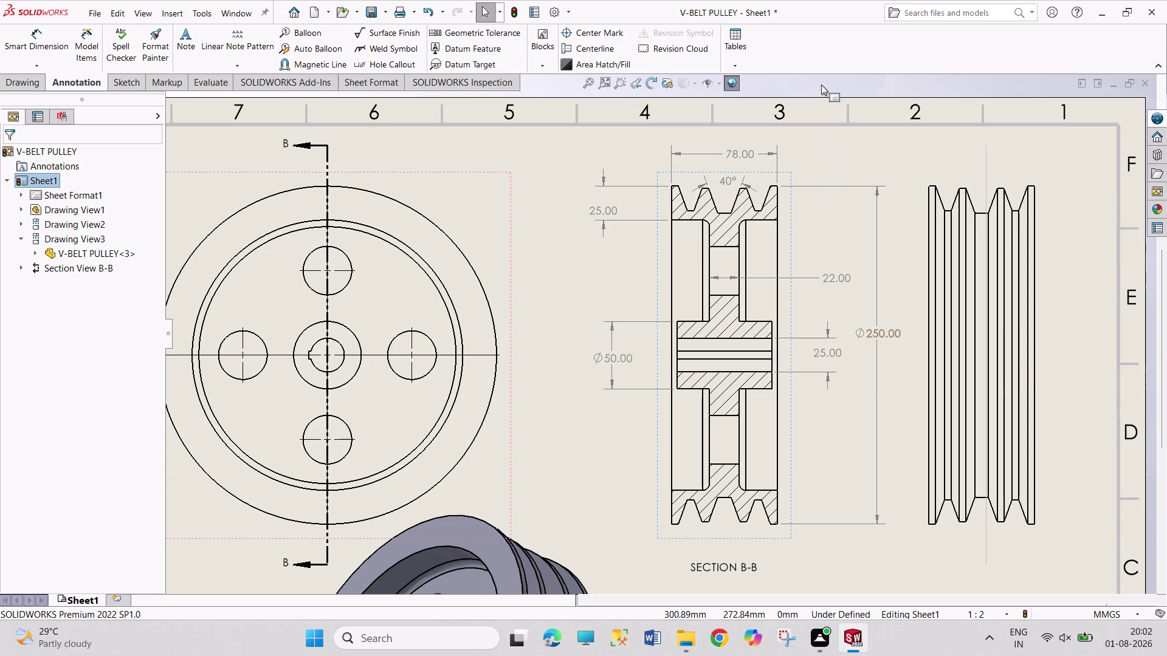
click(762, 210)
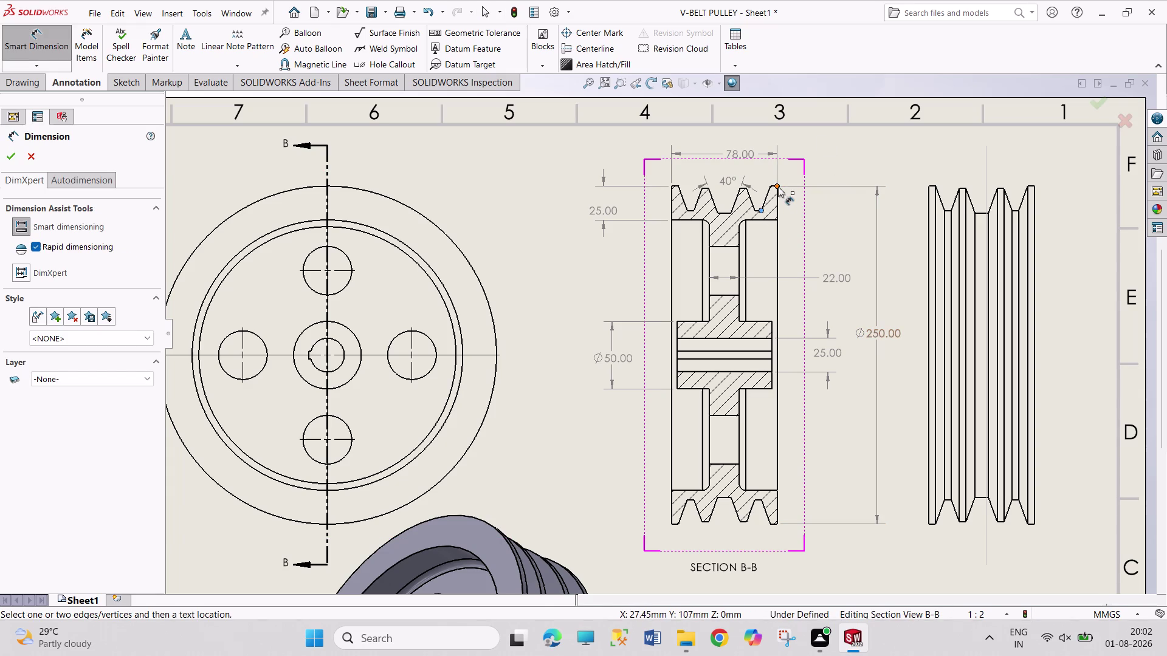
click(778, 187)
click(800, 196)
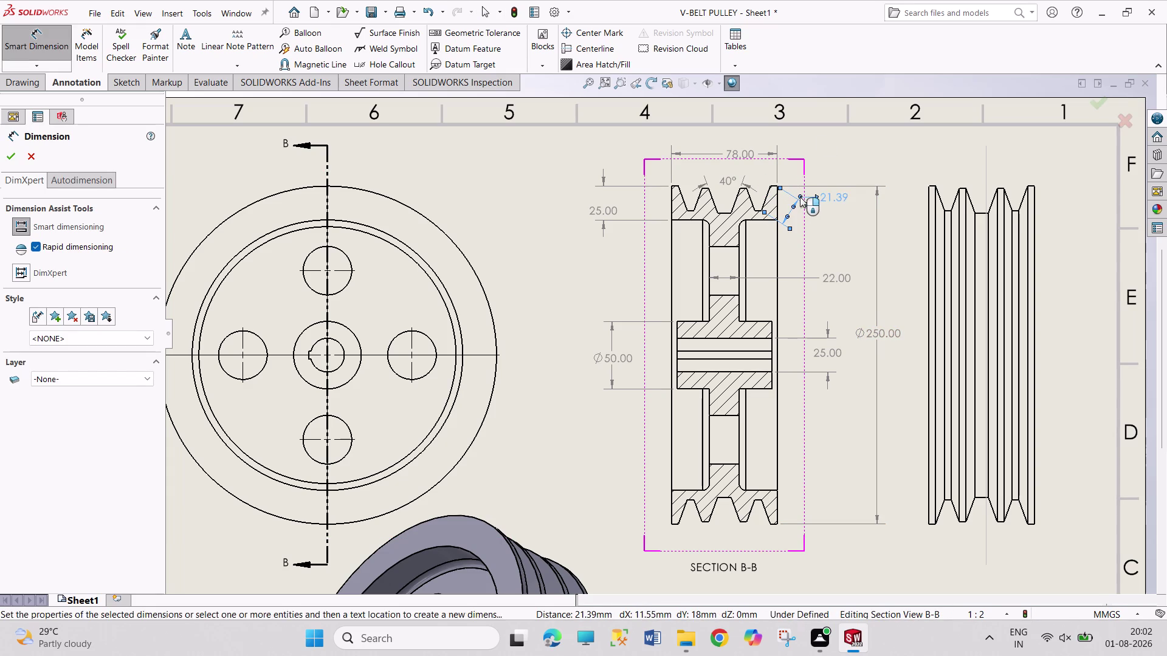
right_click(800, 197)
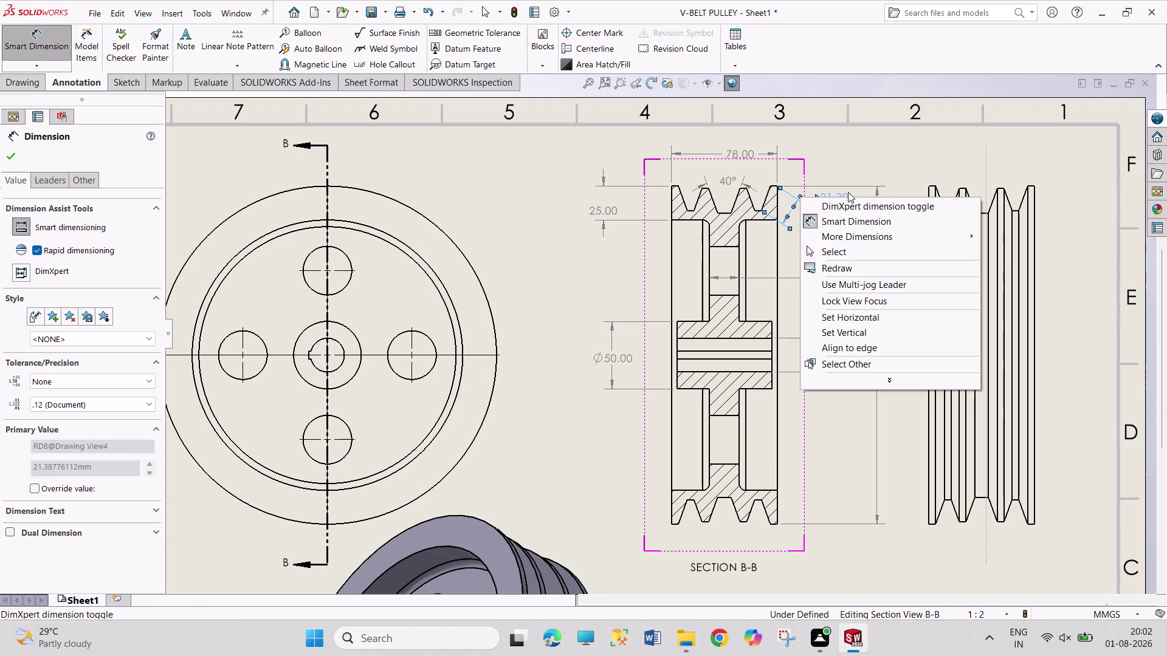
click(847, 171)
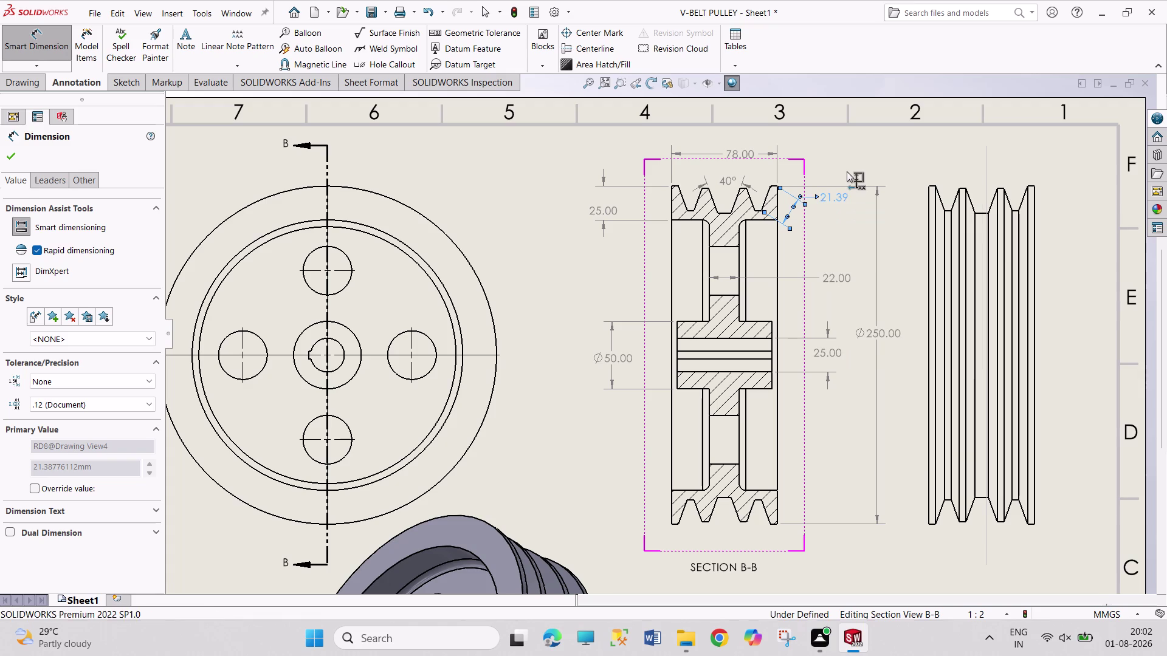
key(ctrl+z)
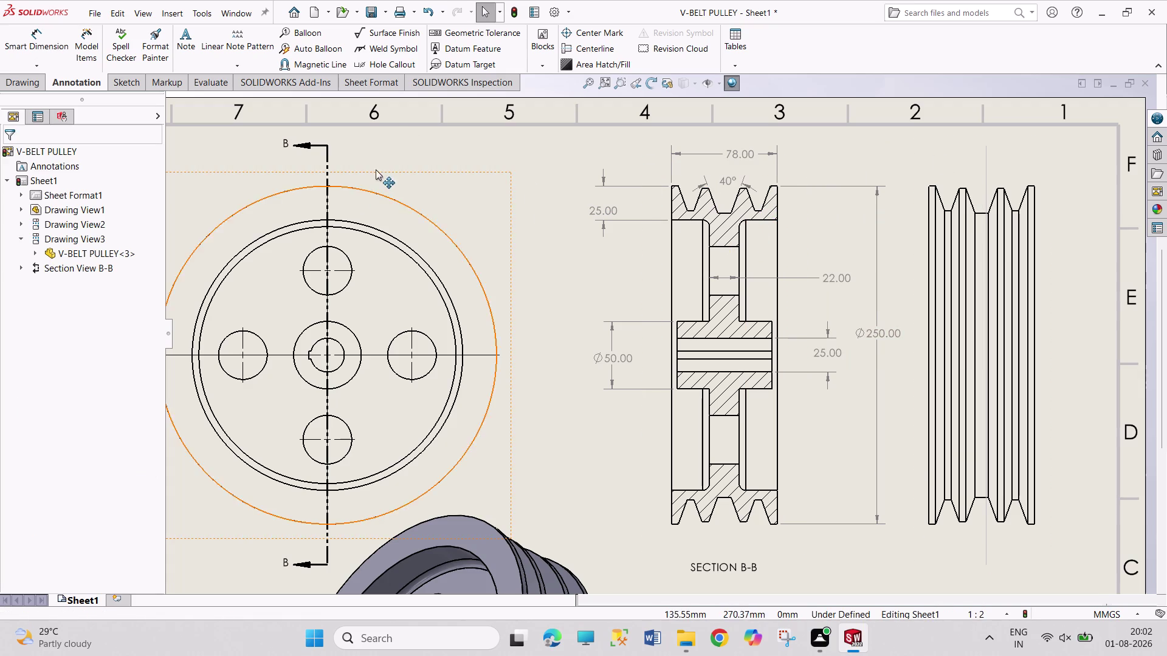
Place a vertical 18.00 dimension from the right groove point to the top corner.
click(48, 46)
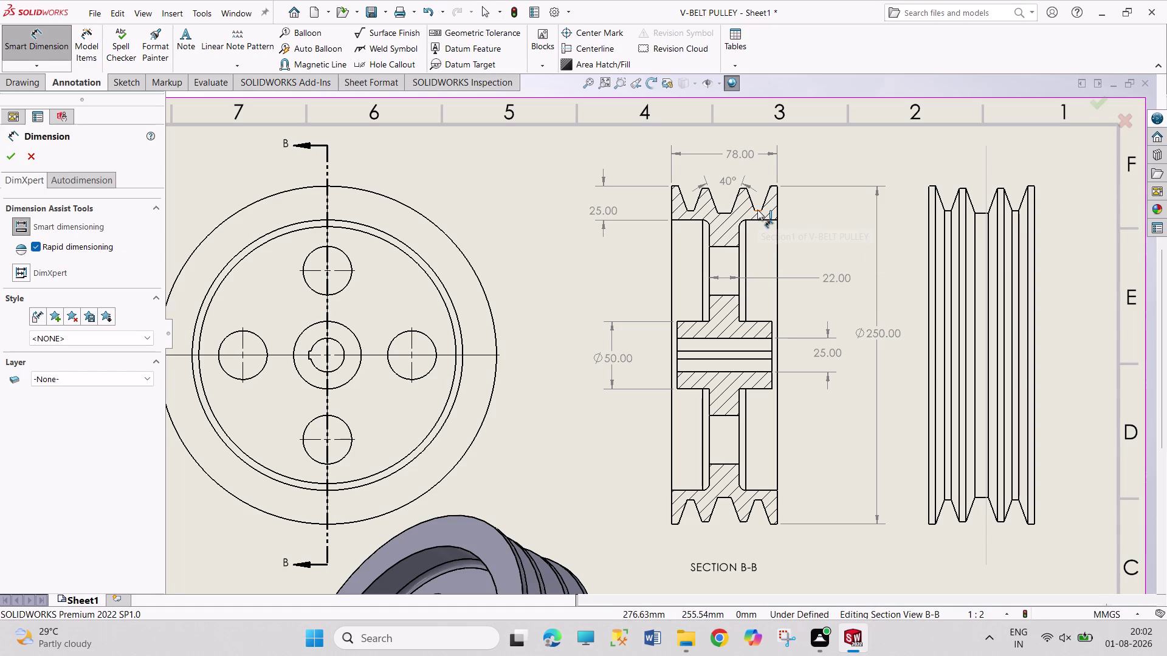
click(757, 209)
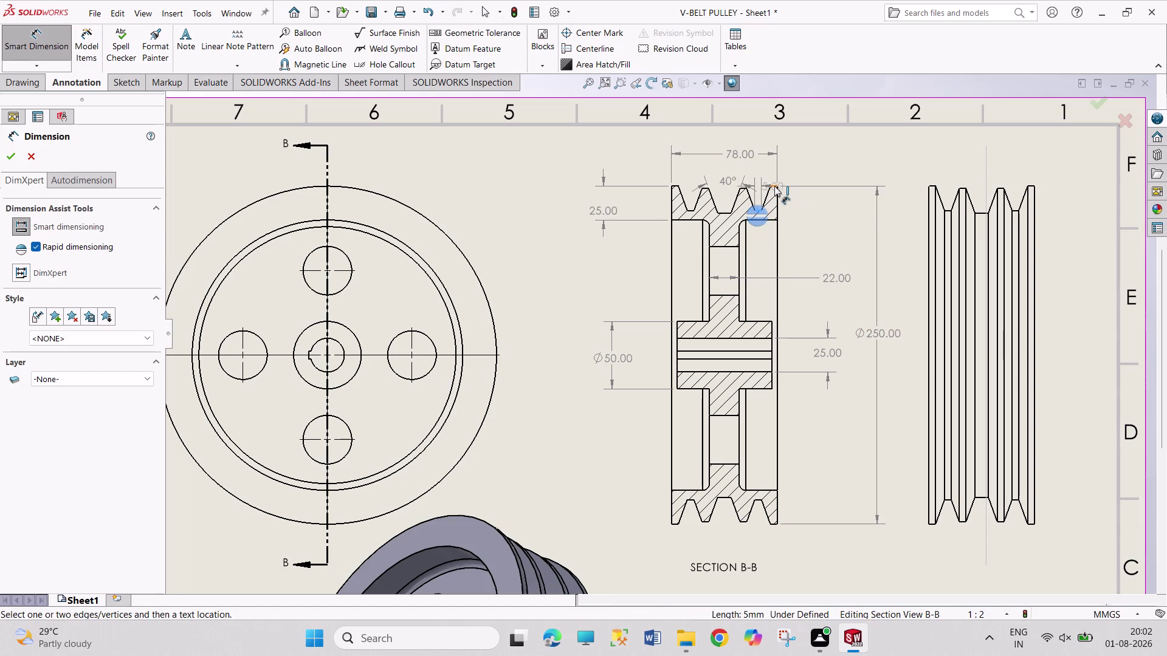
click(774, 186)
click(827, 202)
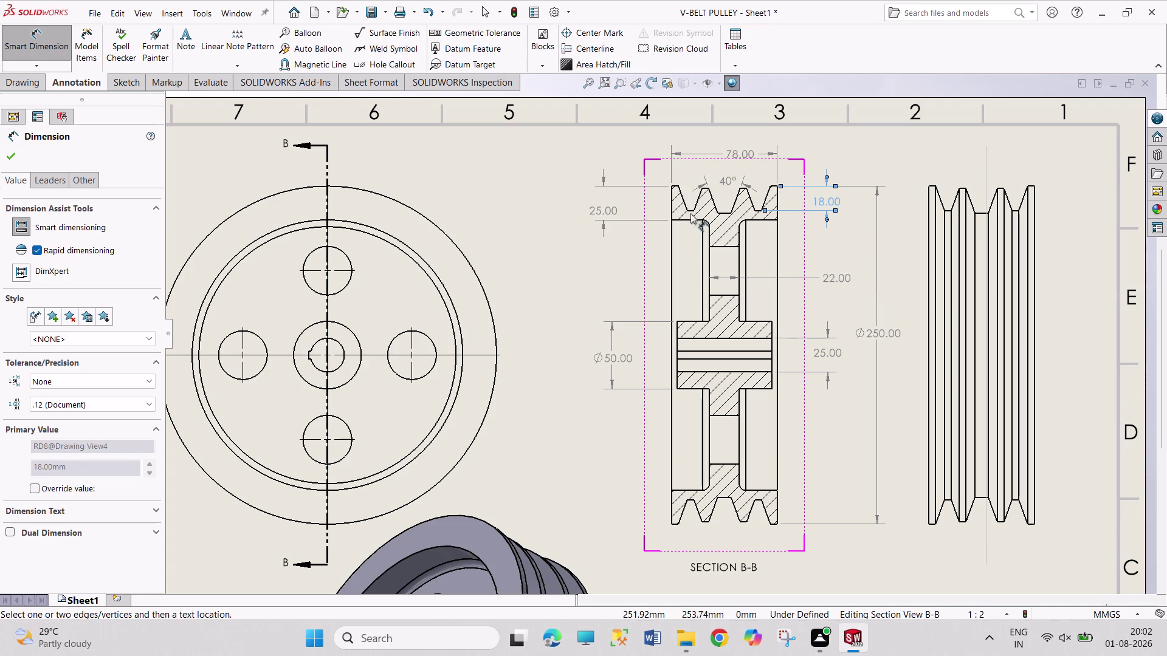
Dimension the 5.00 groove width and an edge of Section B-B.
click(670, 186)
click(679, 185)
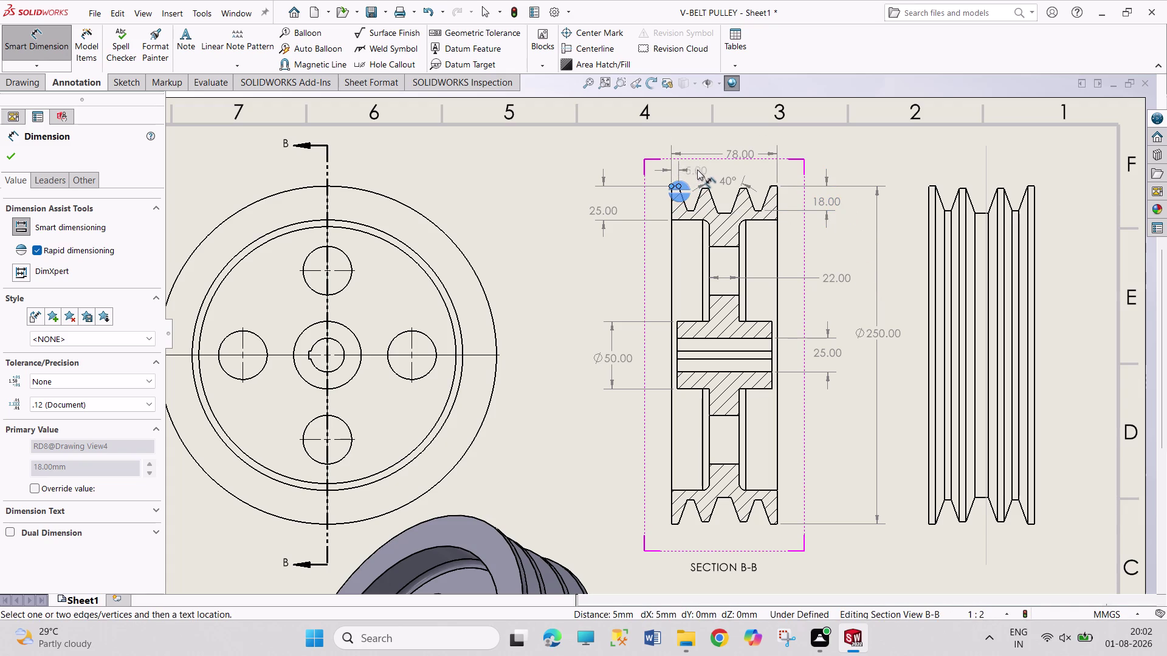
click(703, 167)
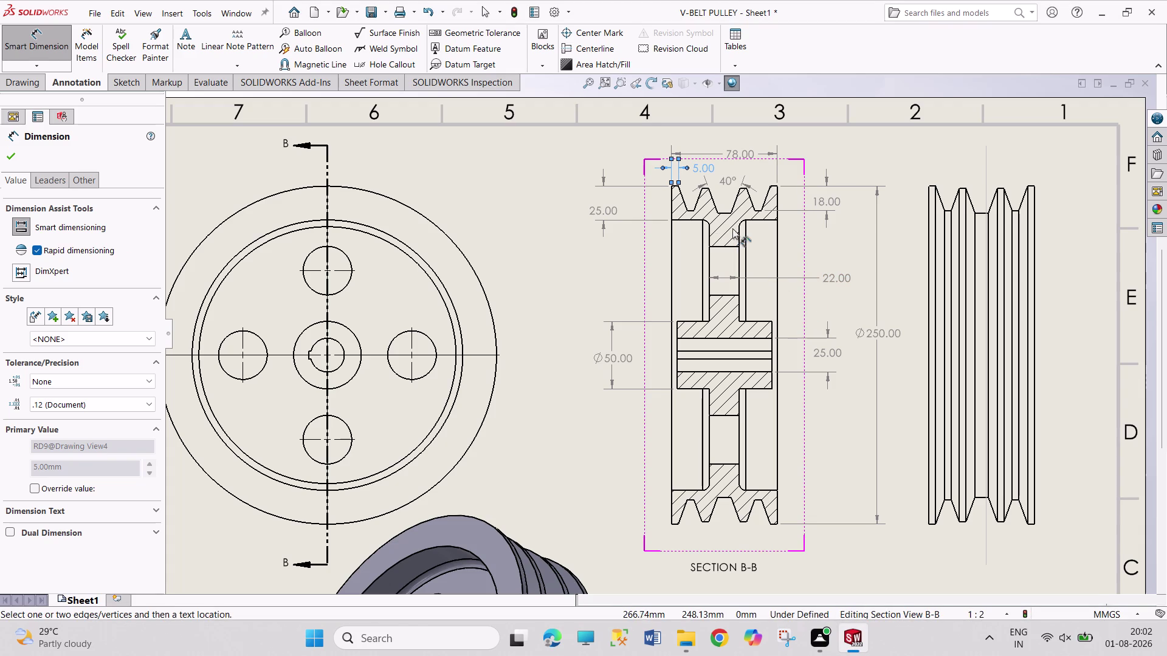
click(726, 247)
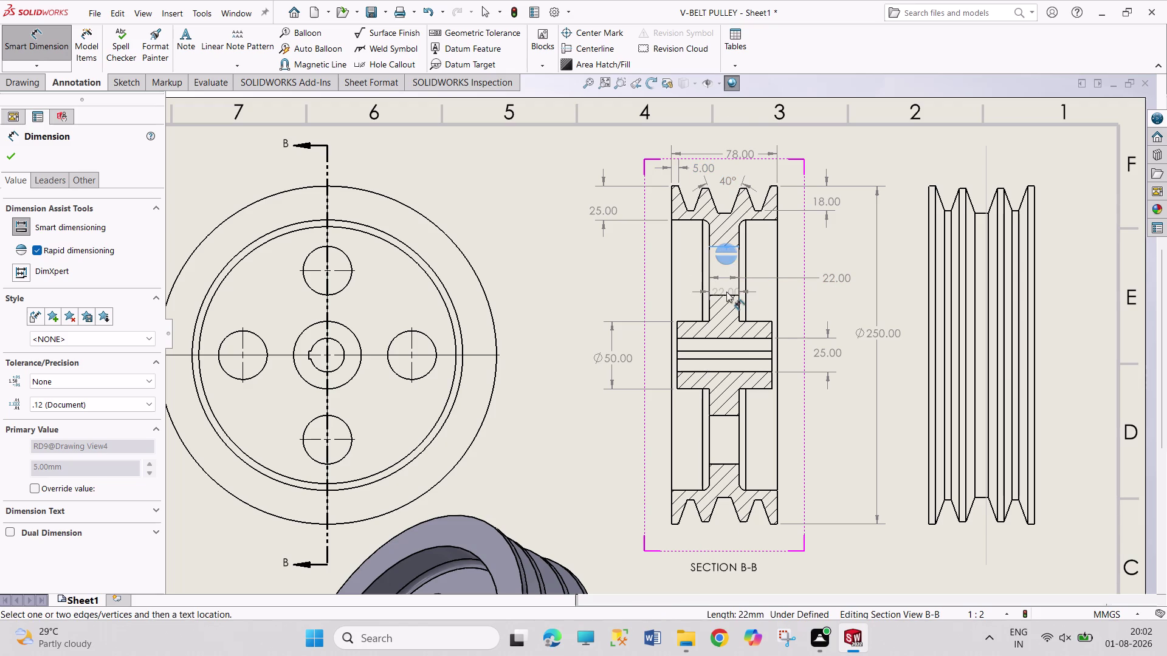
click(727, 294)
Add the Ø36.00 diameter and 70.00 width dimensions, then end dimensioning.
click(607, 267)
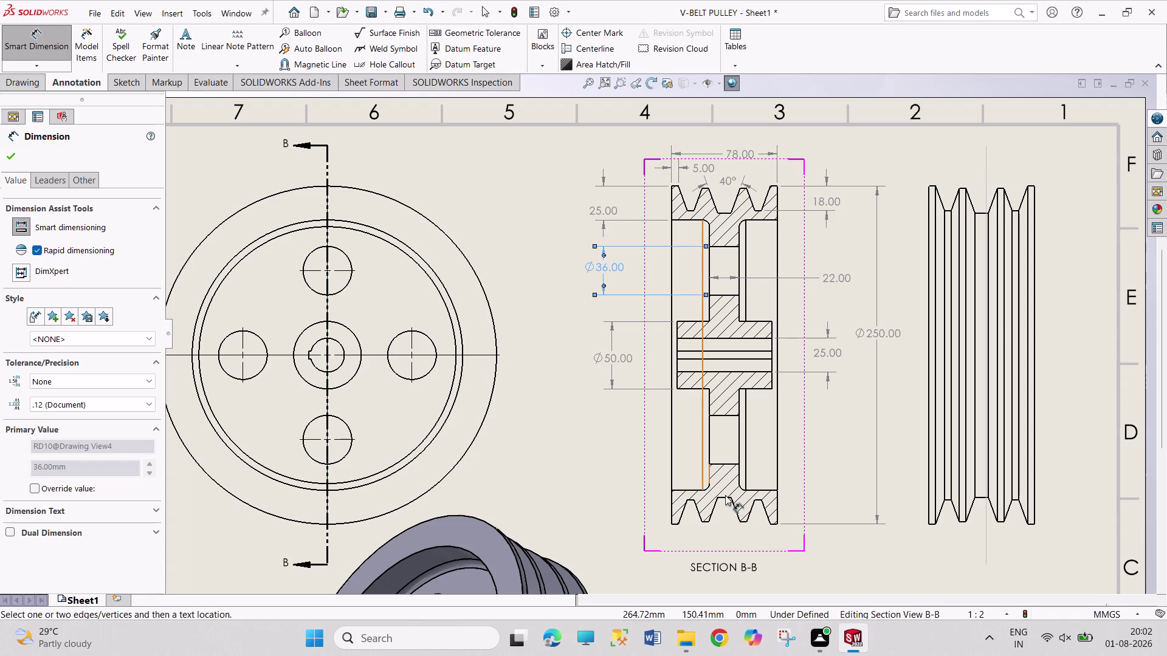
click(676, 381)
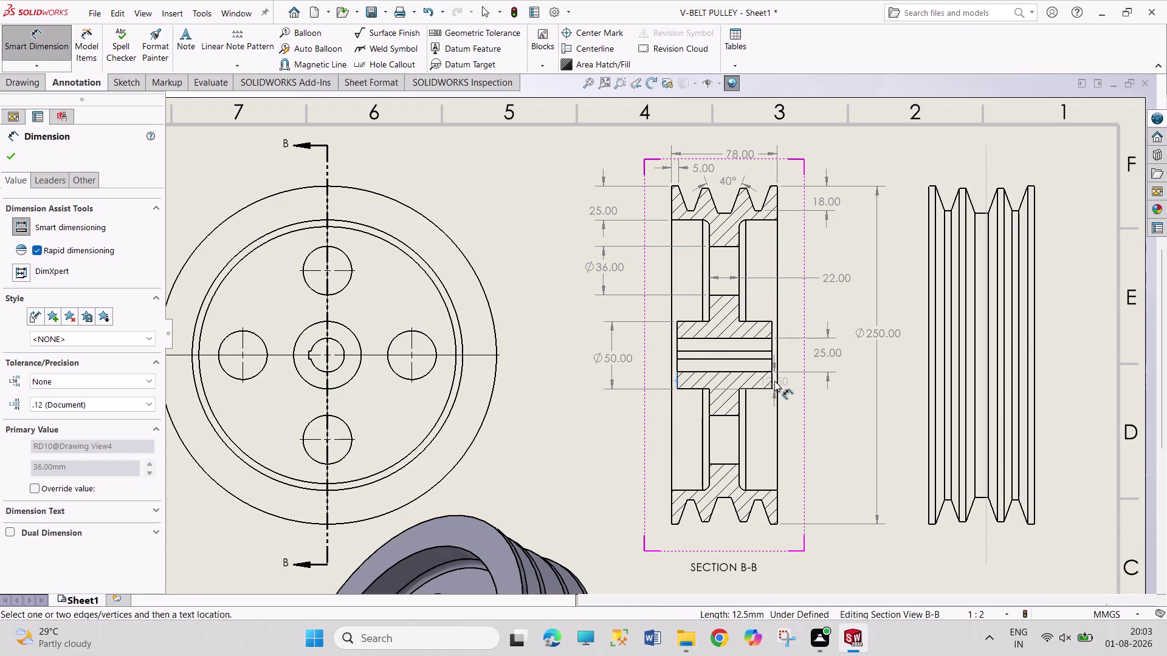
click(771, 379)
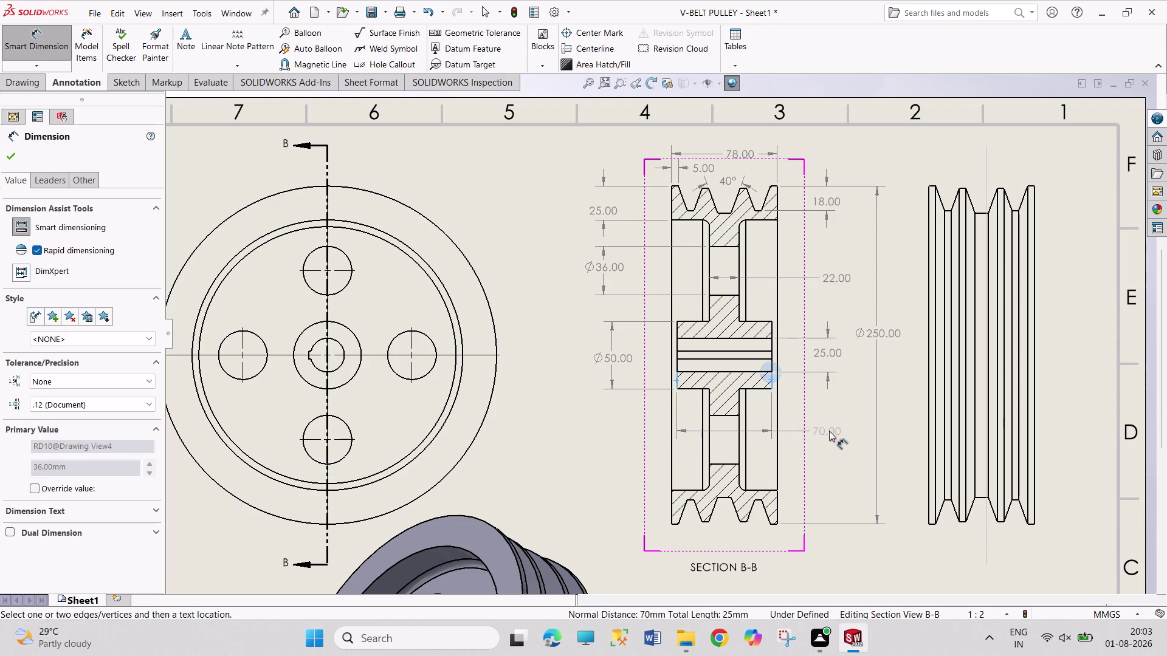
click(835, 431)
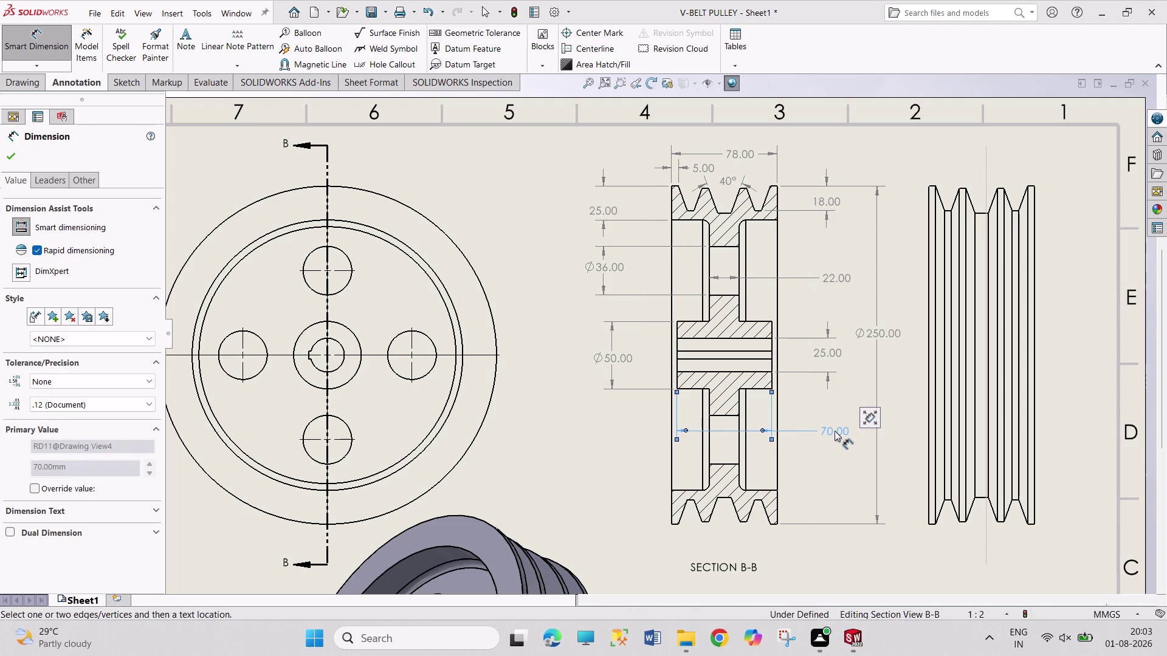
click(835, 431)
right_click(905, 505)
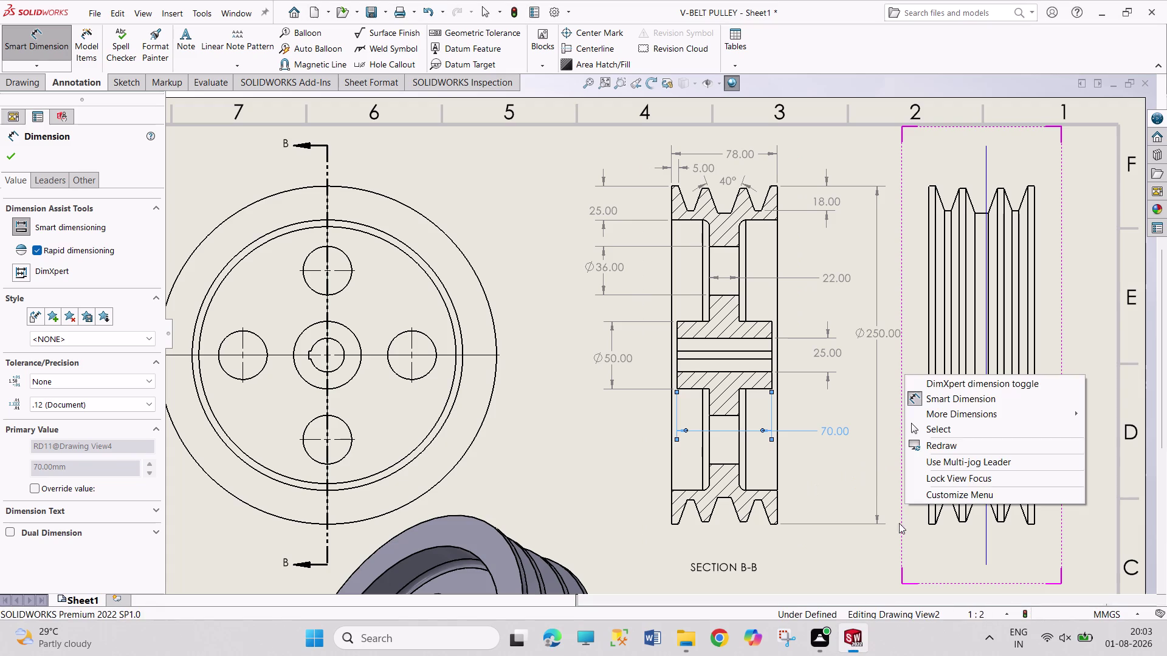
click(942, 431)
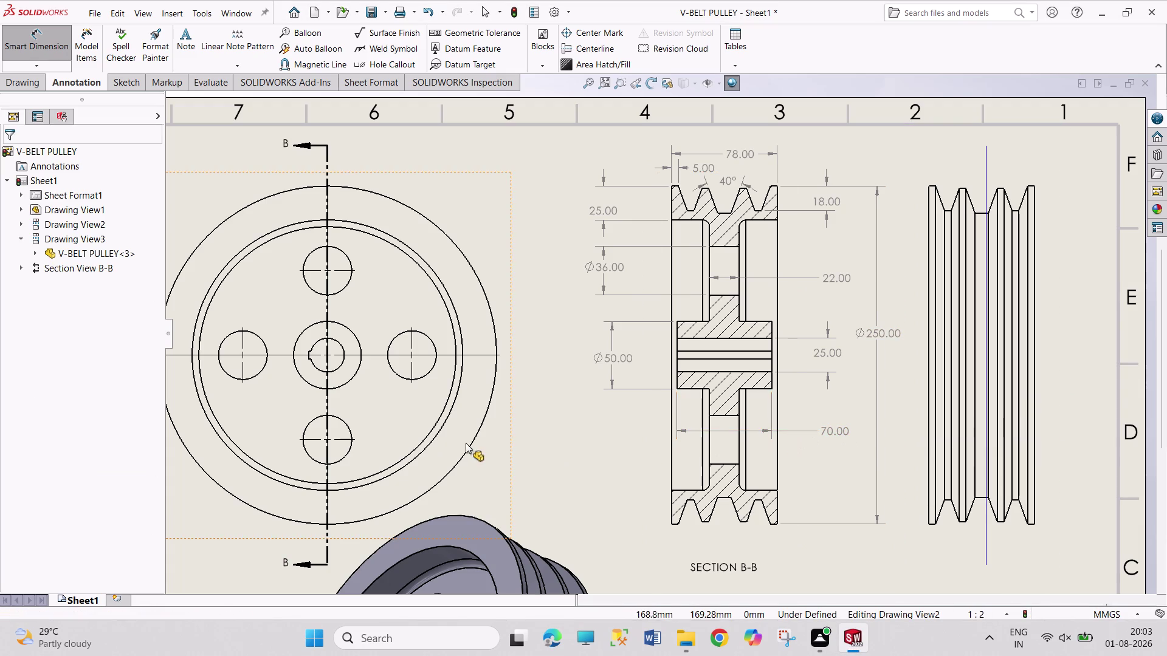
Add a Ø36.00 bolt-hole diameter dimension to the front view.
scroll(up, 3)
scroll(down, 3)
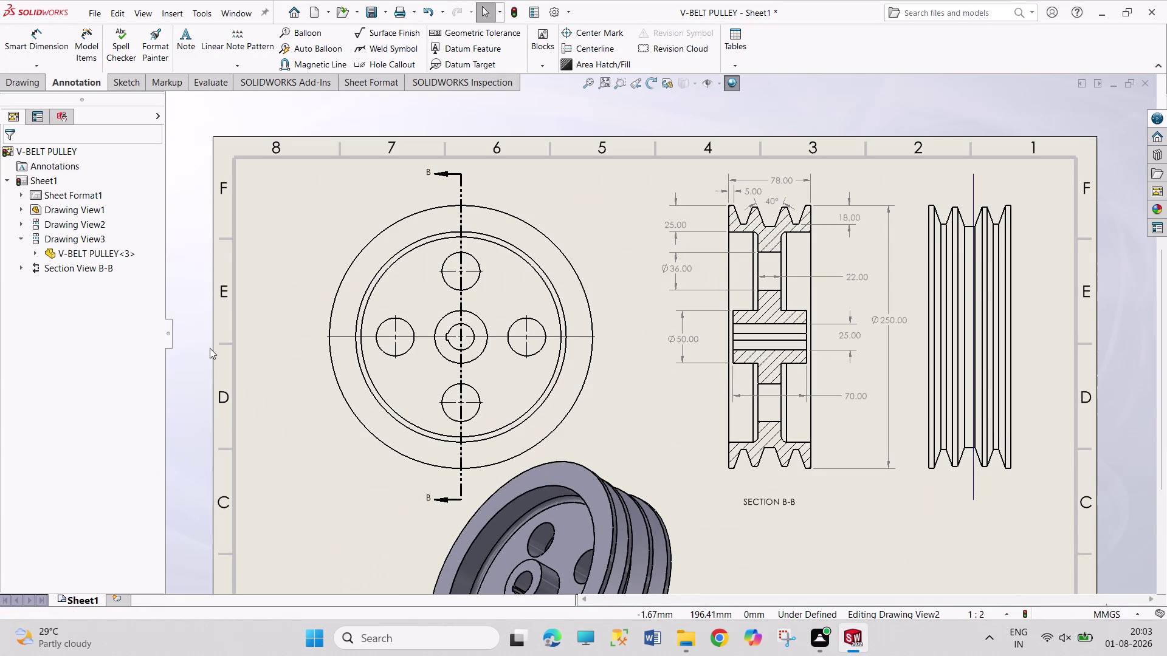
right_drag(323, 398, 301, 264)
right_drag(267, 359, 270, 313)
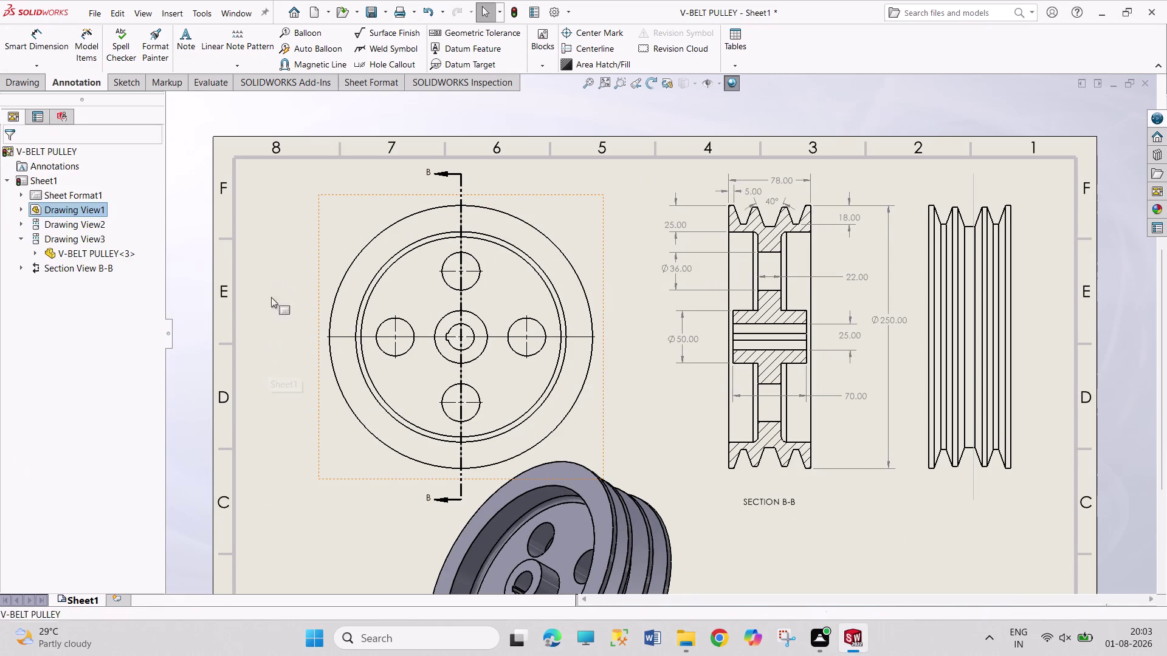
right_drag(270, 313, 272, 259)
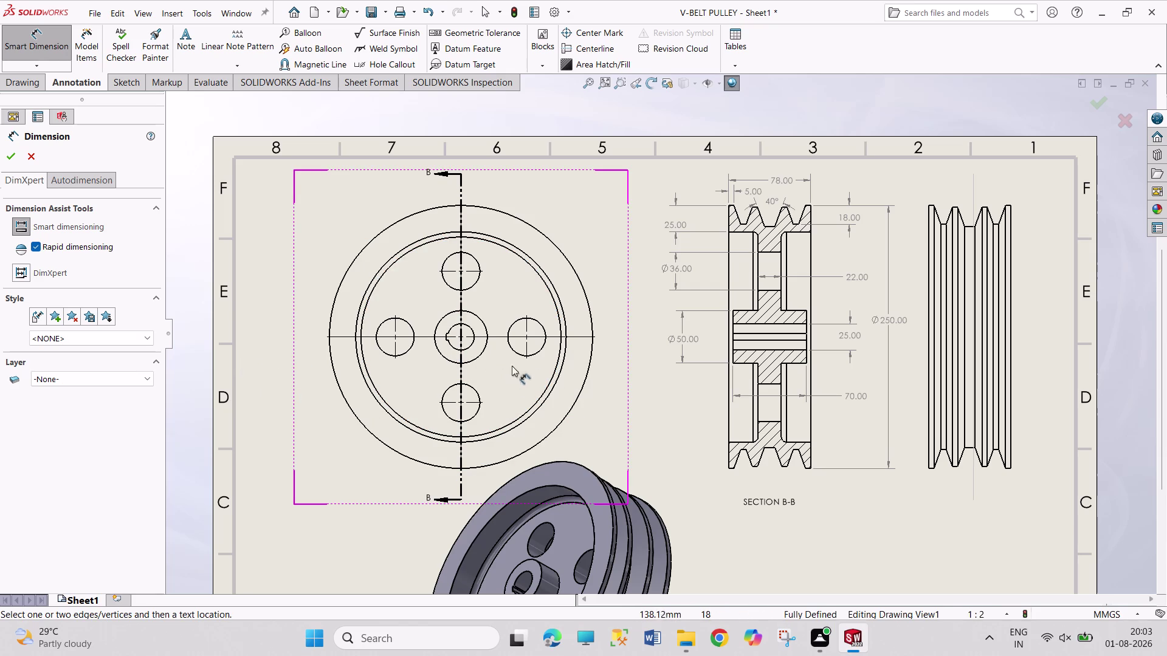
click(476, 261)
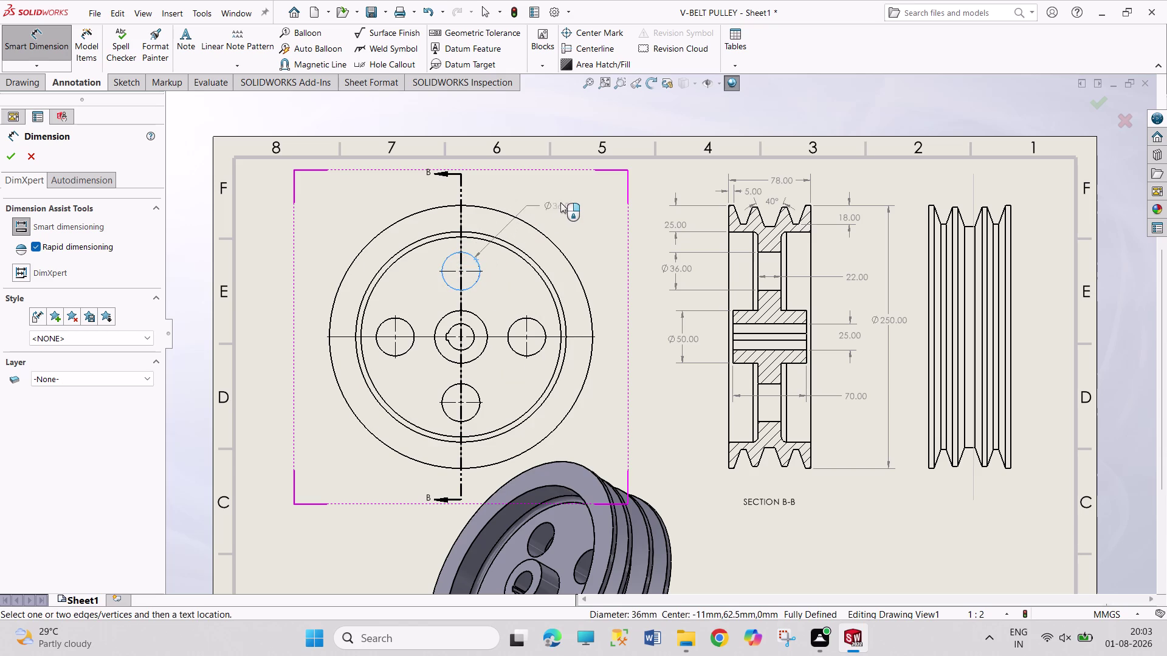
click(562, 201)
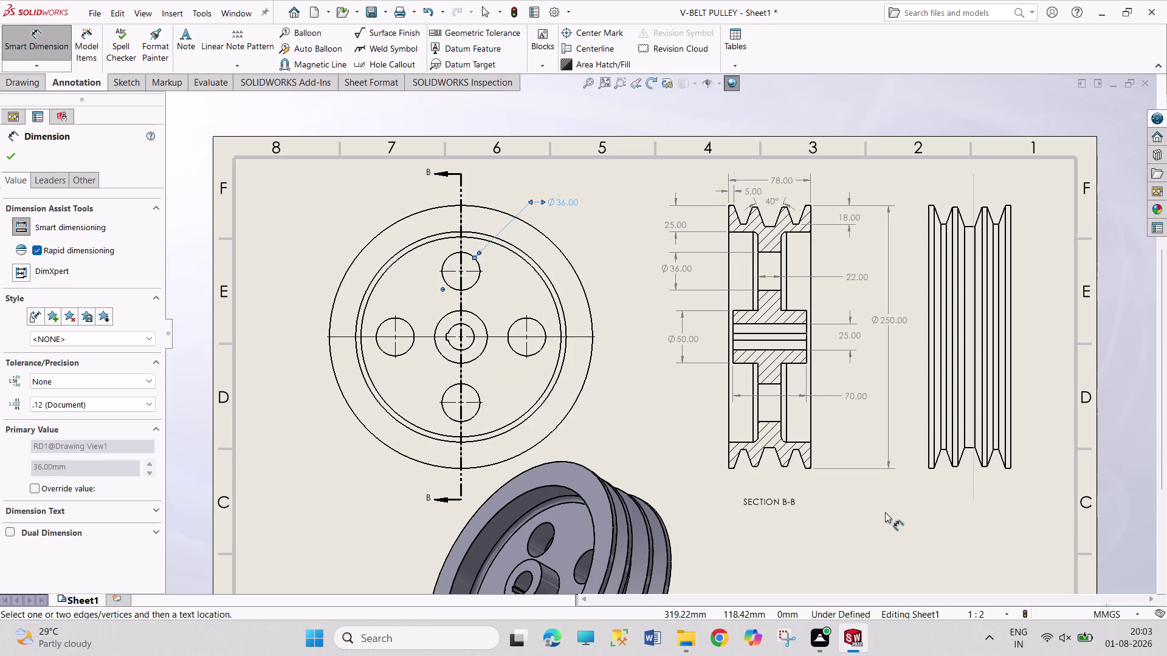
right_click(926, 510)
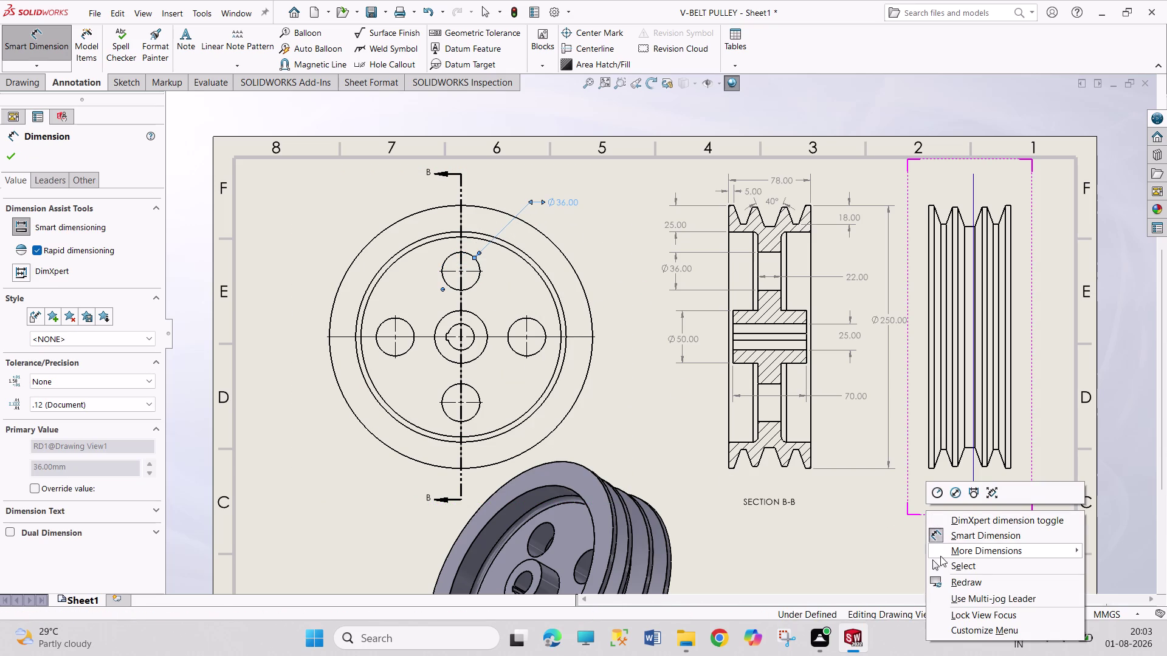
click(940, 564)
Dimension the 6.00 keyway width, end dimensioning and zoom out to the full sheet.
scroll(up, 3)
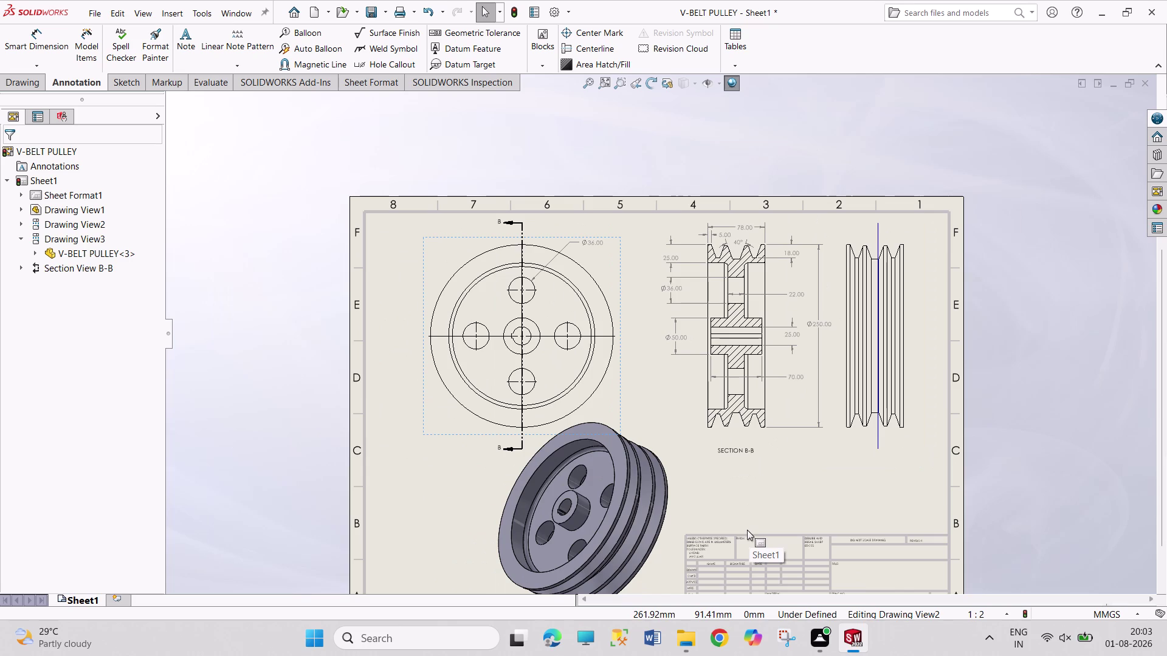
scroll(down, 3)
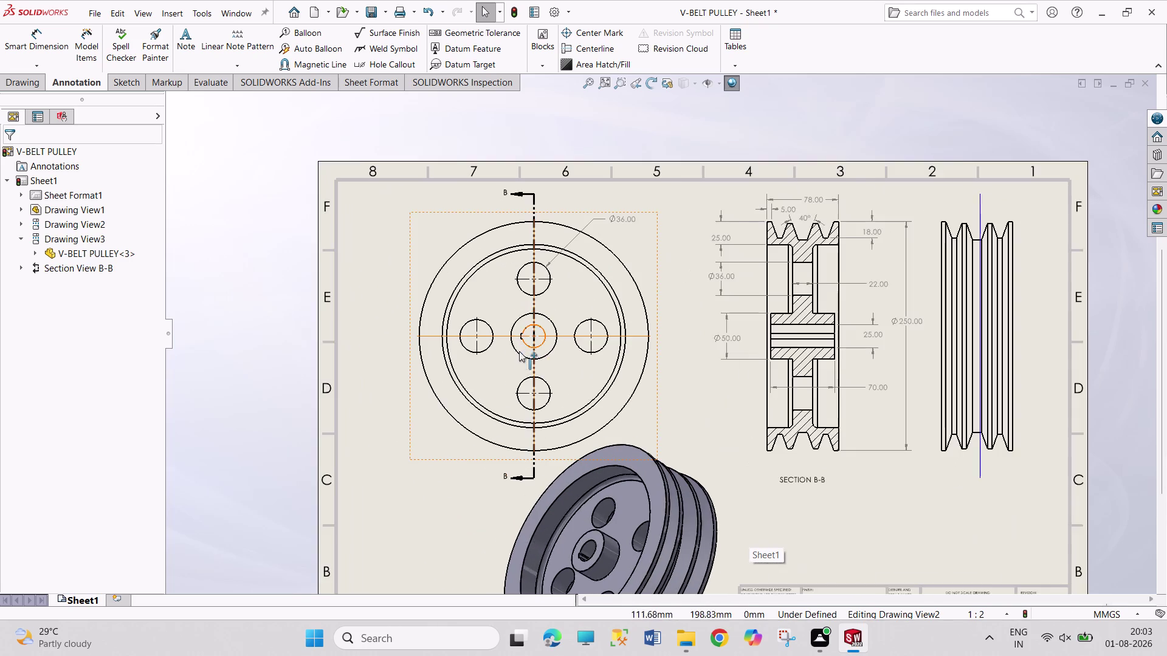
right_drag(236, 293, 228, 225)
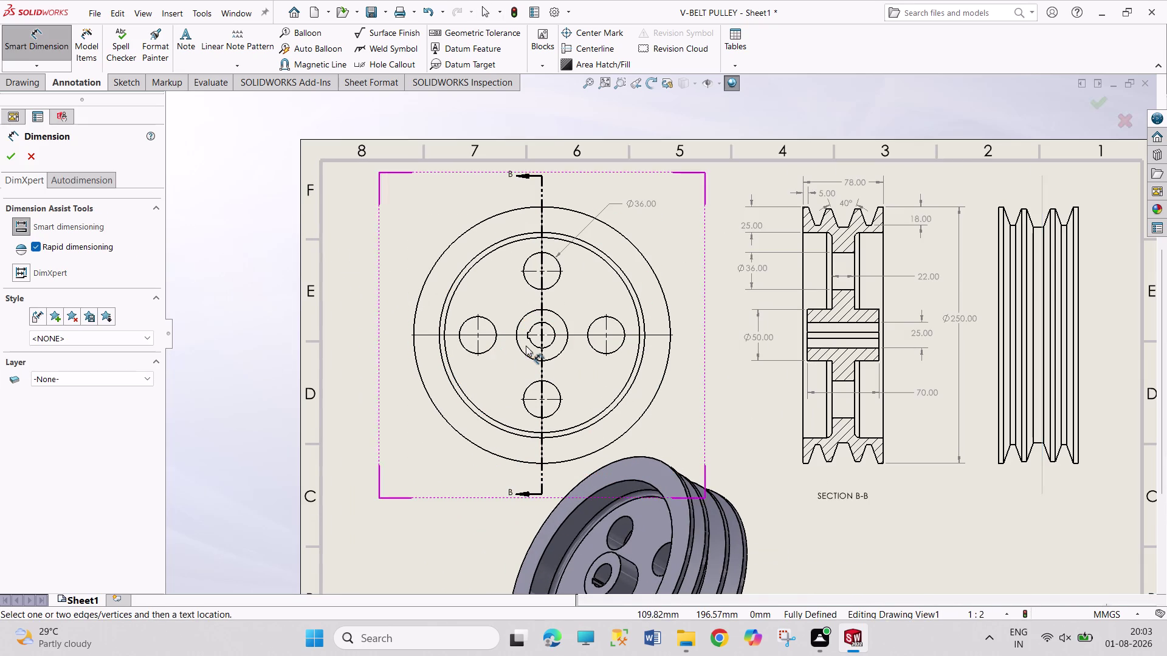
scroll(down, 3)
scroll(down, 3)
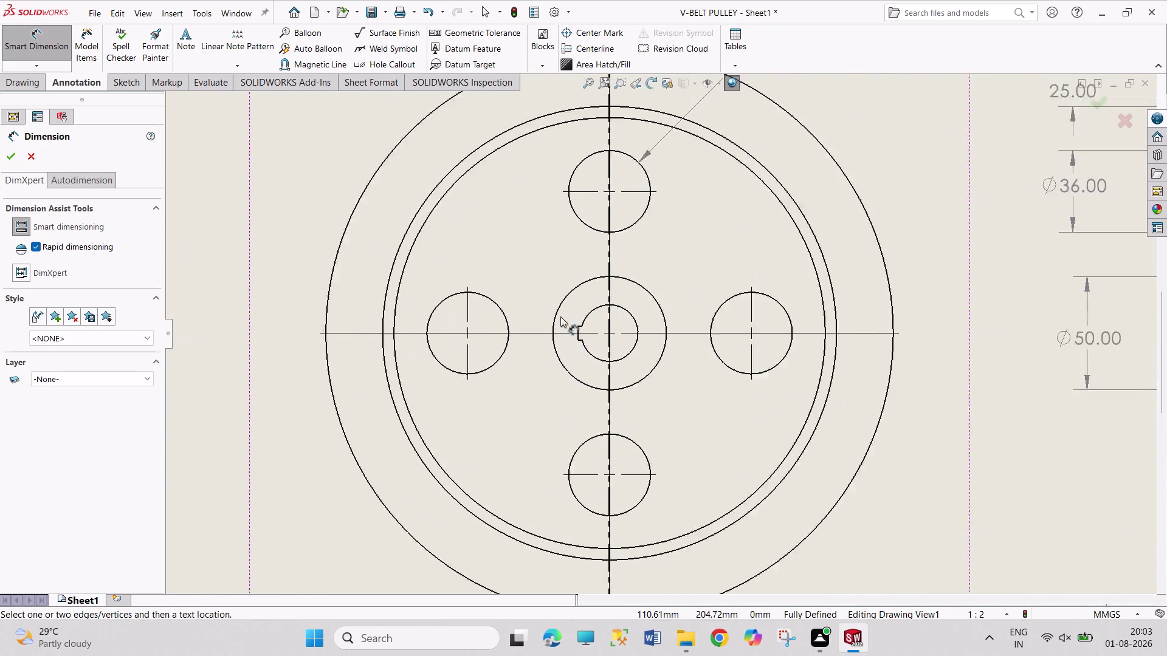
click(585, 328)
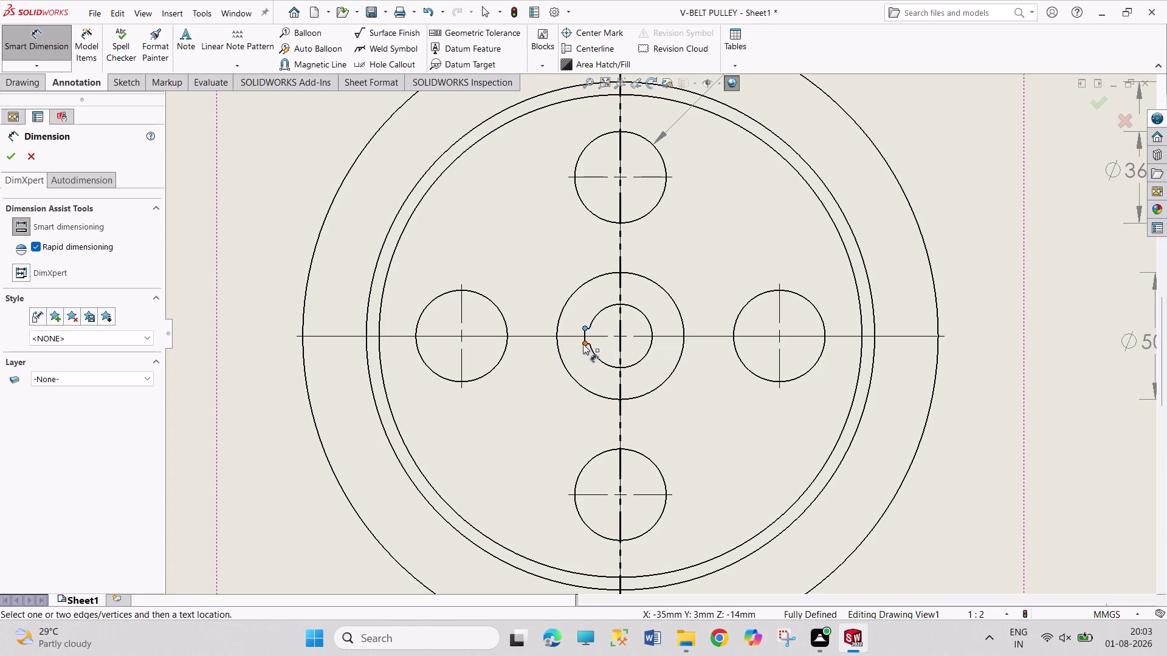
click(583, 344)
click(538, 272)
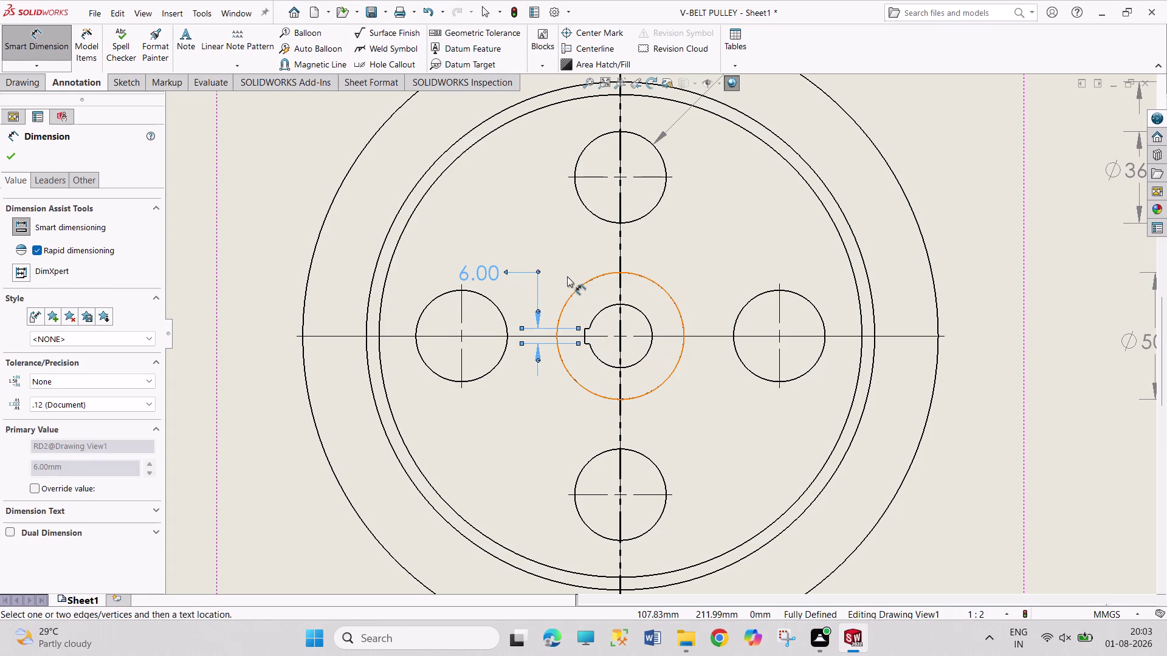
right_click(285, 251)
click(314, 307)
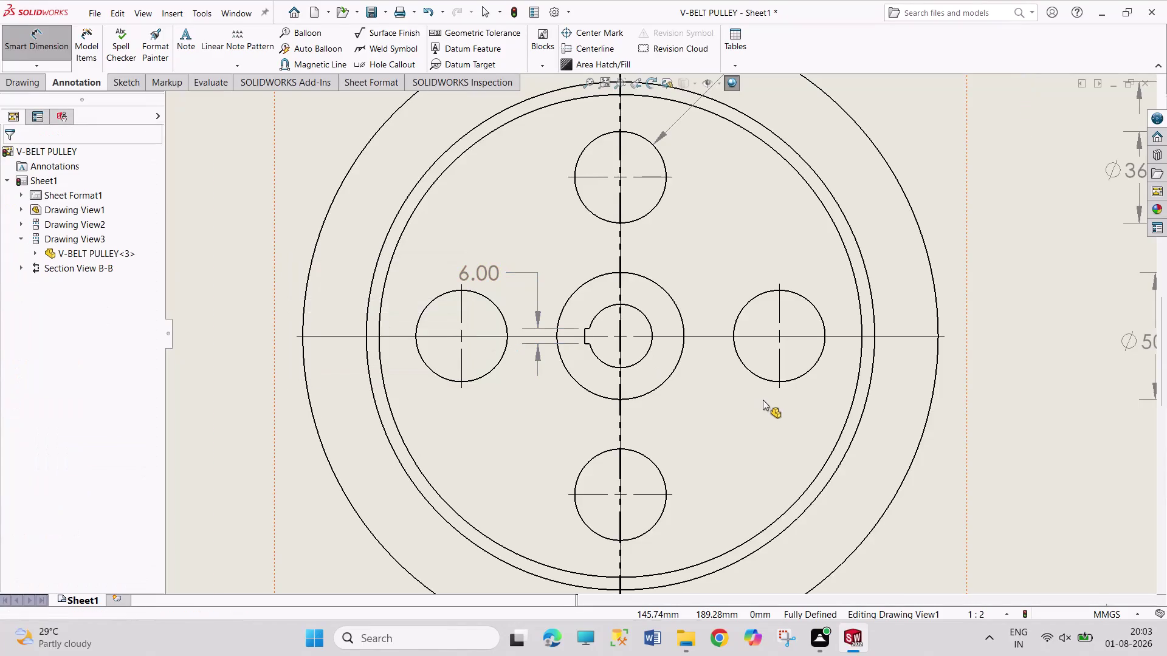
scroll(up, 3)
scroll(up, 3)
scroll(up, 3)
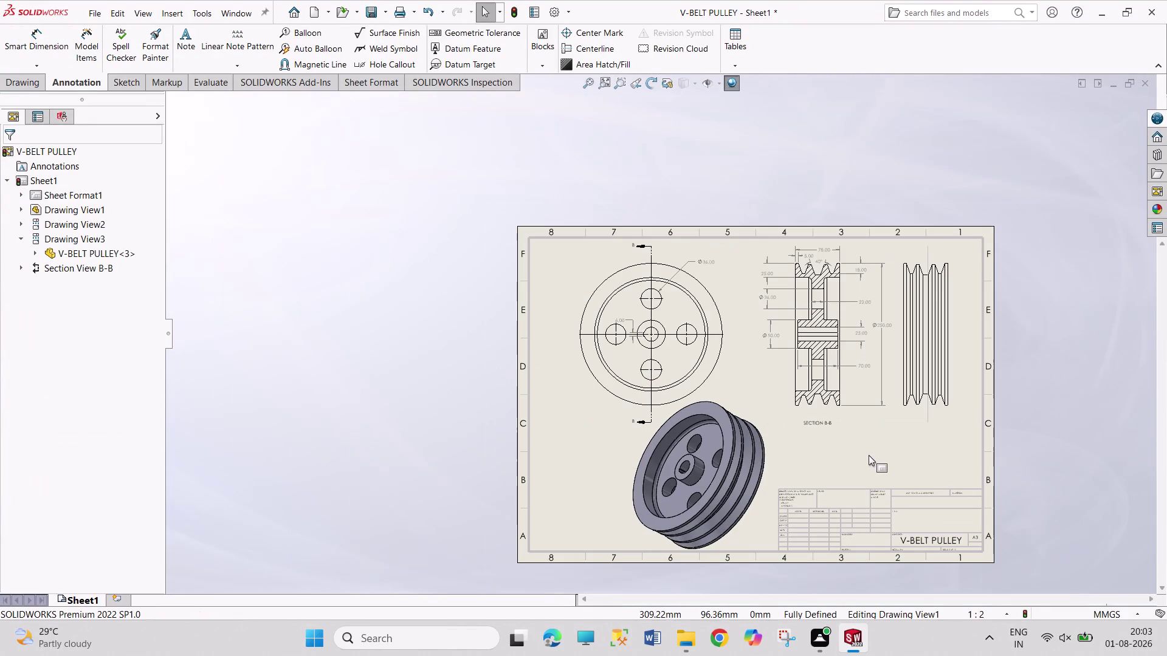
scroll(down, 3)
scroll(down, 3)
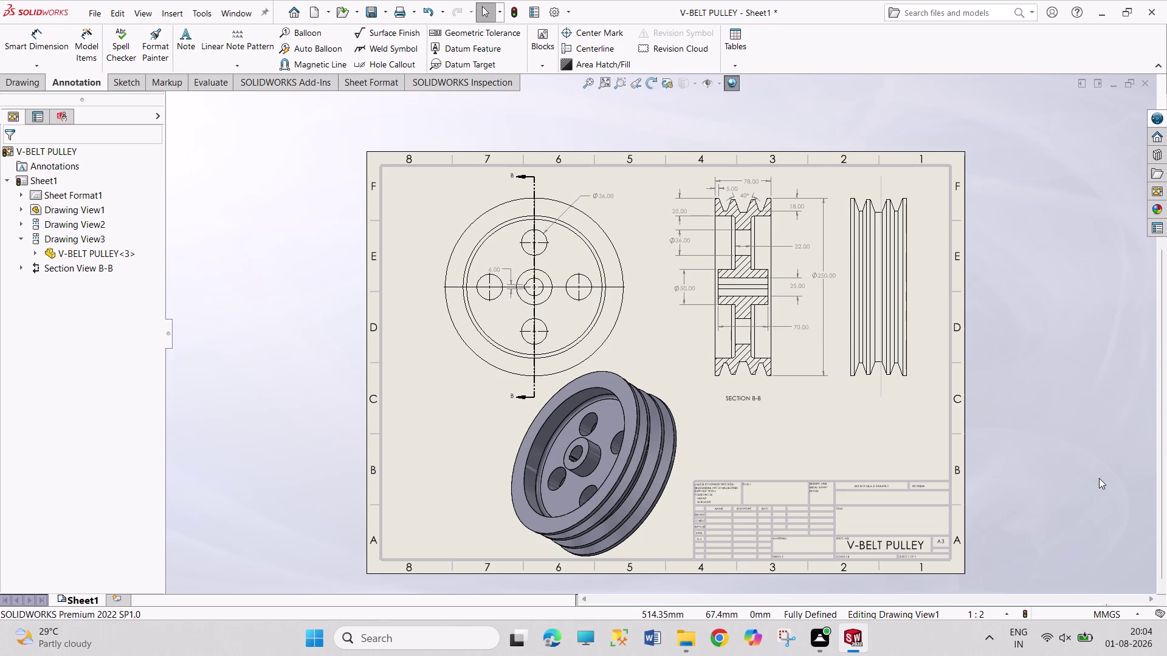
right_click(41, 184)
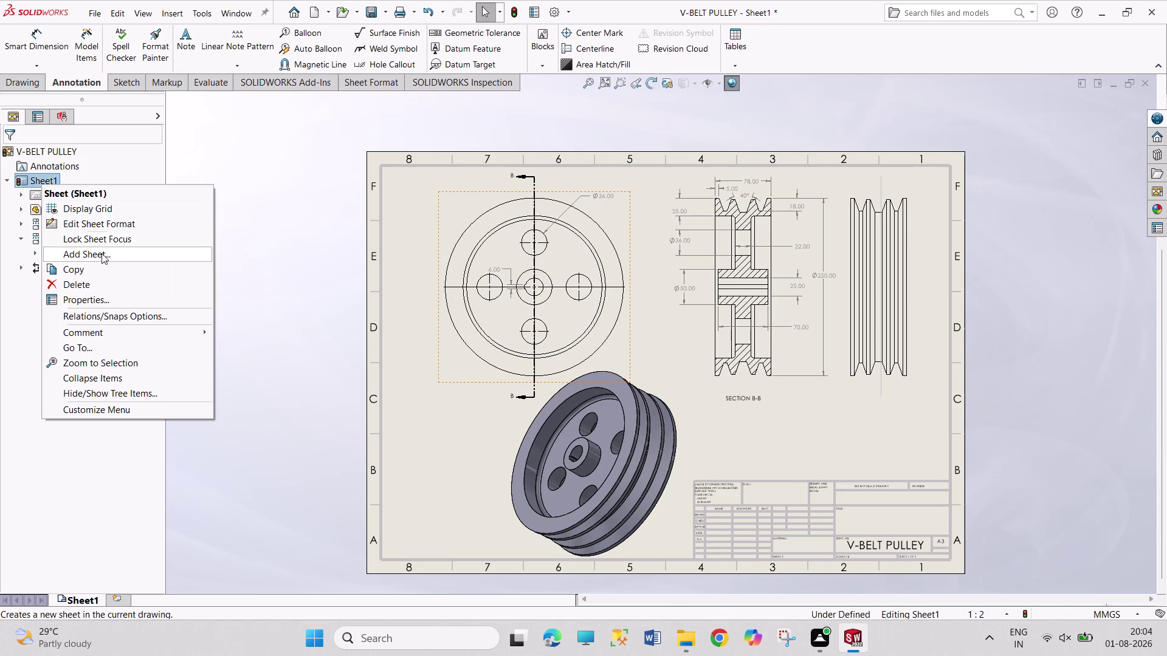
click(137, 304)
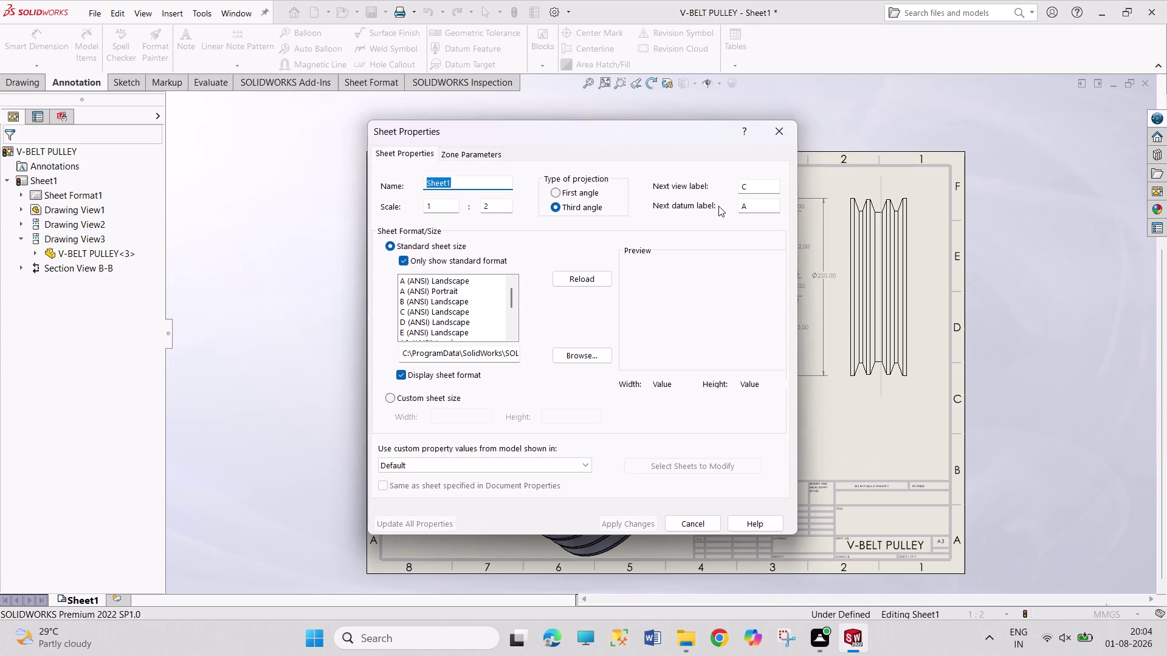
click(776, 135)
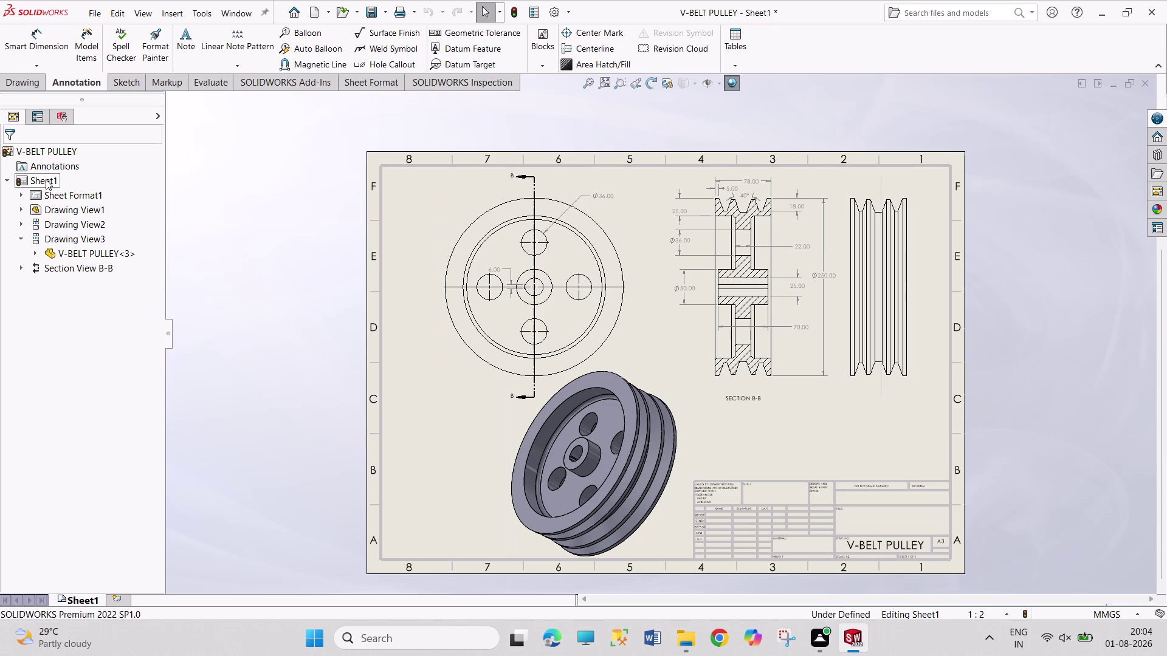
right_click(45, 179)
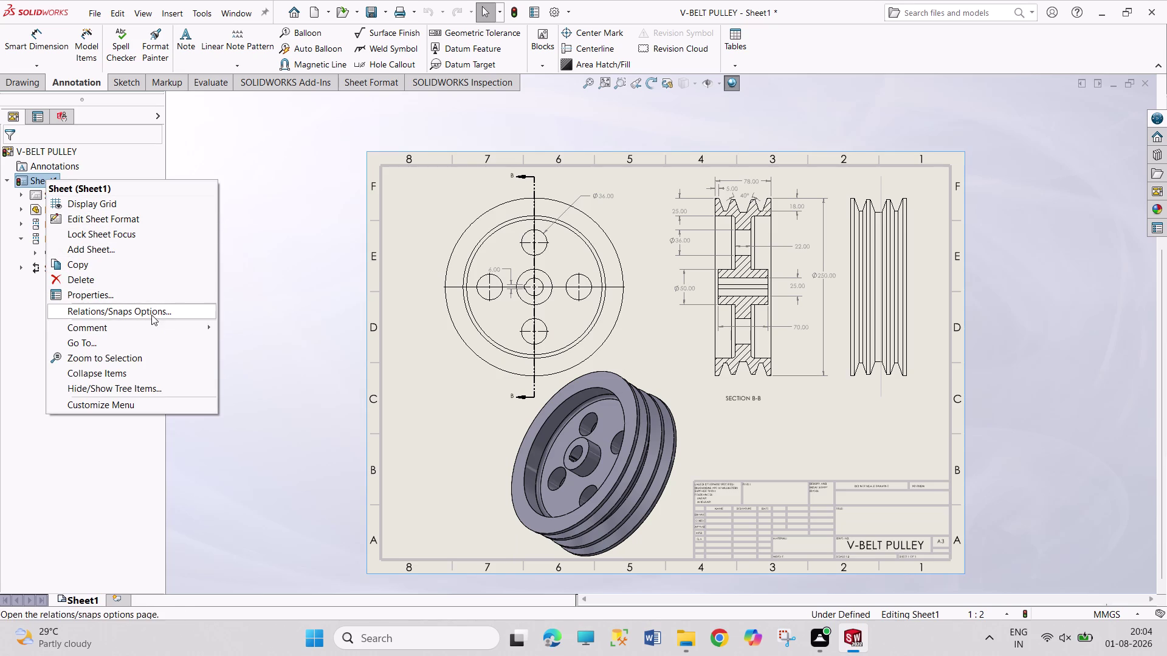
click(127, 216)
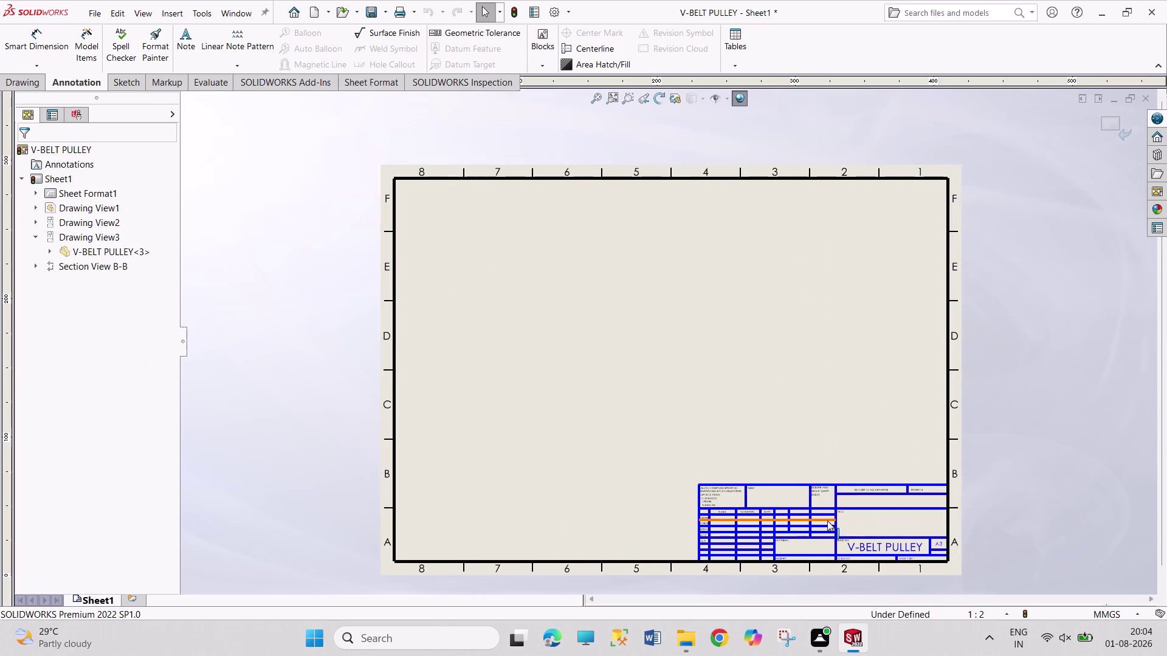
Enter the name 'PRAVEEN' in the title block's Drawn cell note.
scroll(down, 3)
scroll(down, 3)
scroll(down, 3)
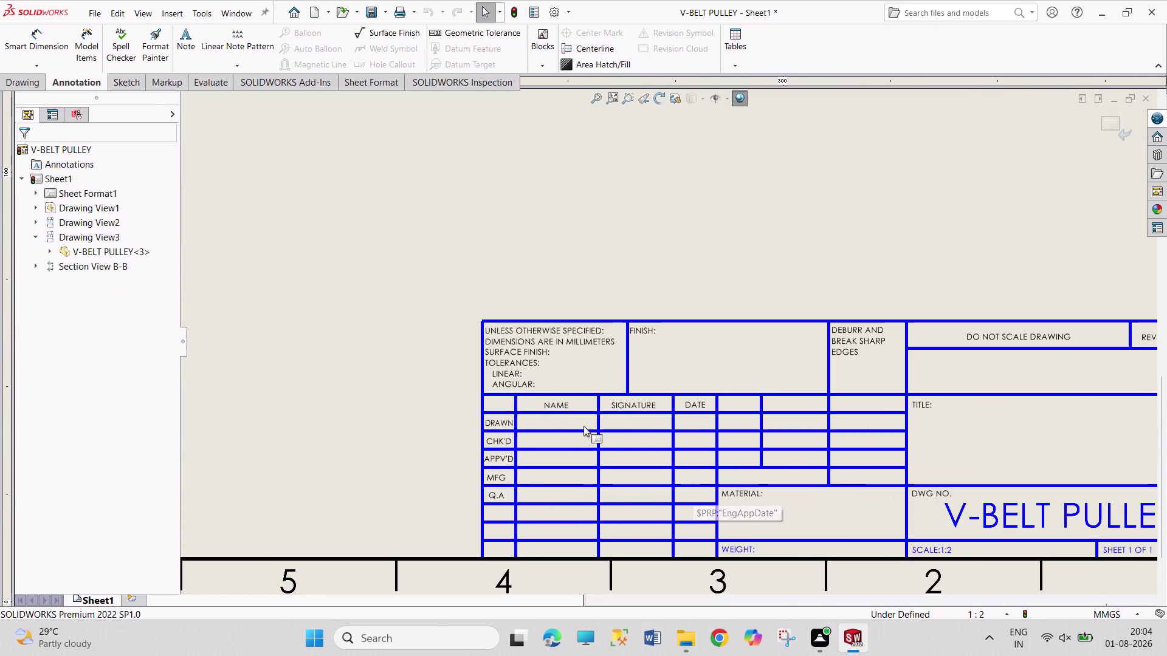
click(552, 419)
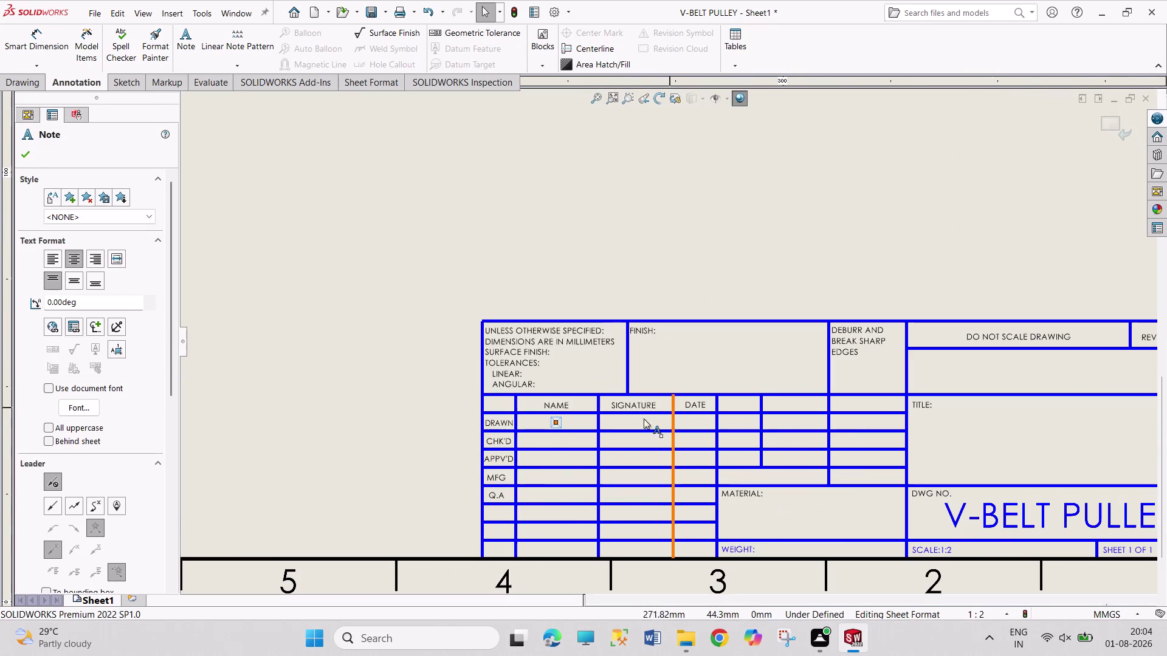
double_click(560, 423)
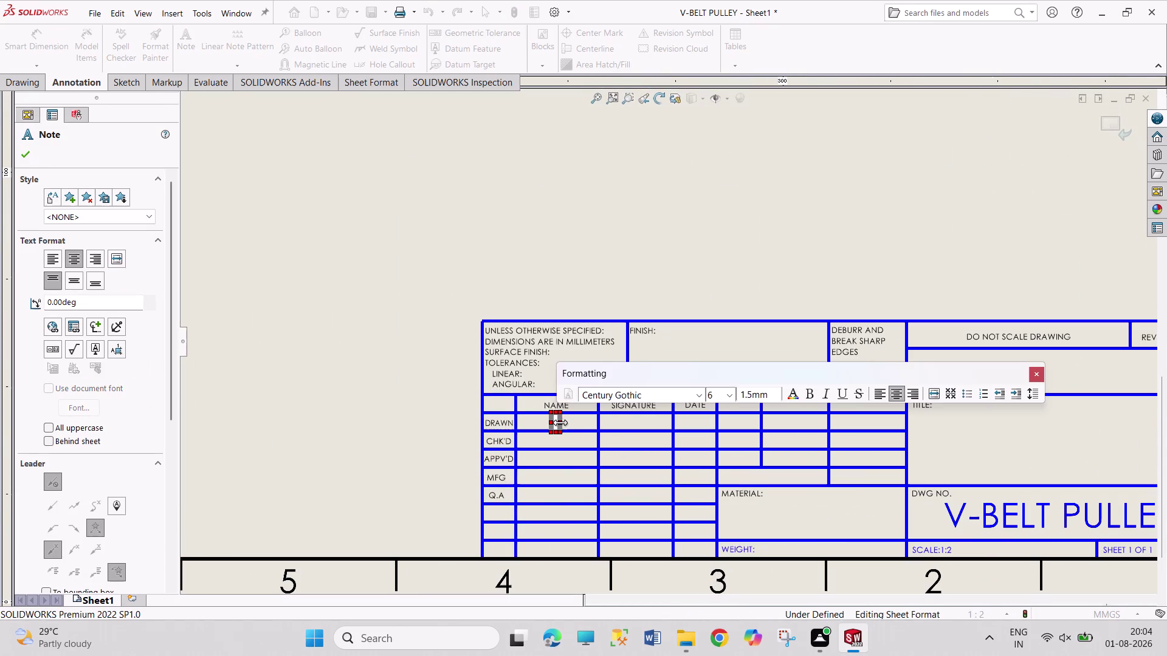
text(PRAVEE)
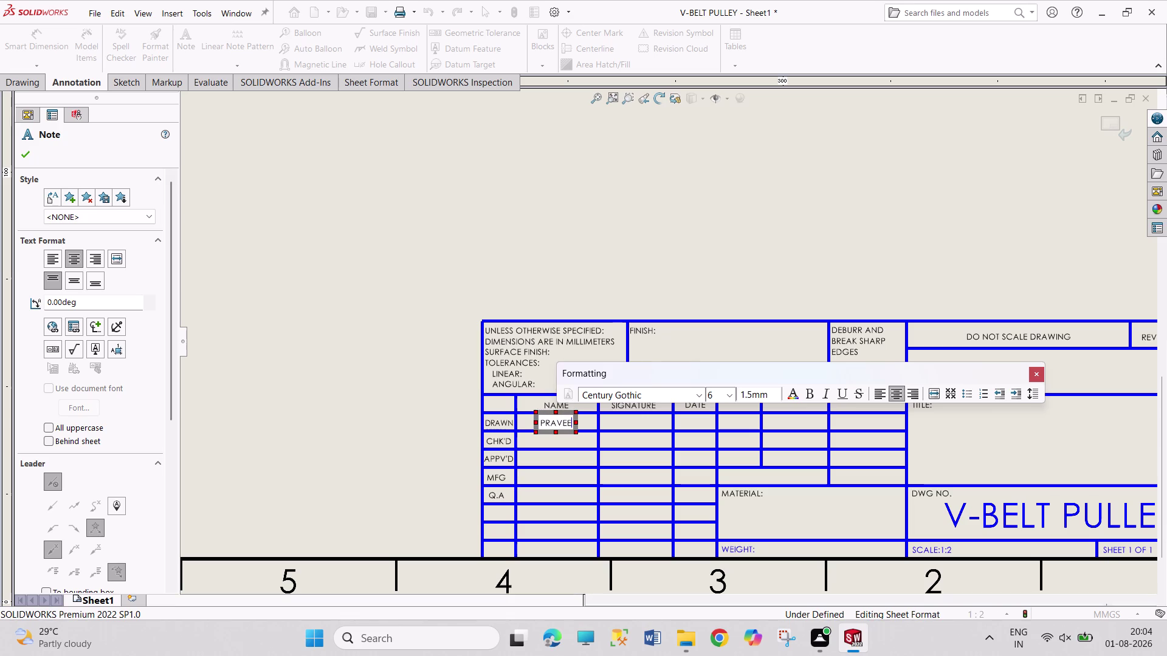
key(n)
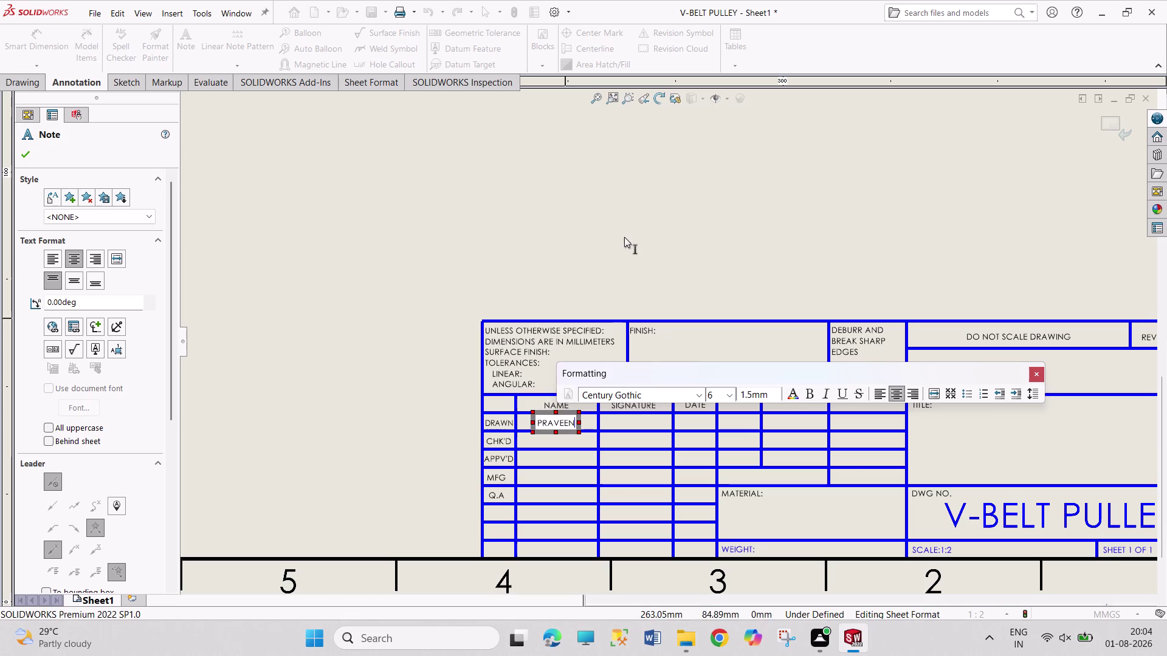
click(624, 237)
Zoom back out and bring up the menu for leaving sheet format editing.
scroll(up, 3)
scroll(up, 3)
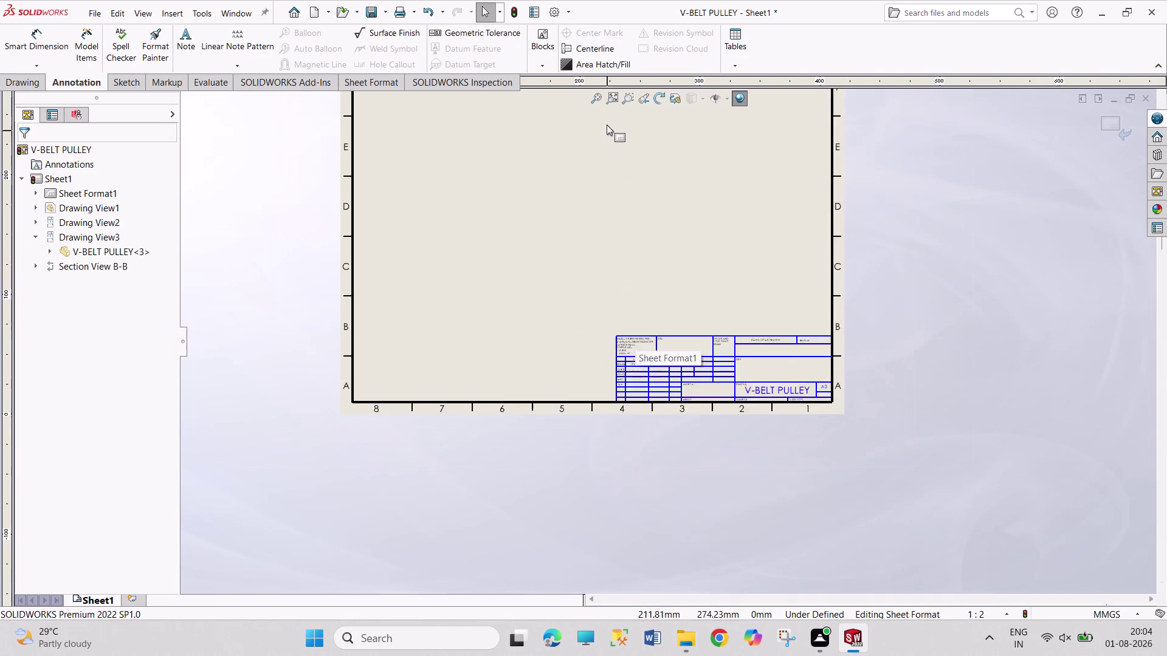
scroll(up, 3)
scroll(down, 3)
scroll(down, 3)
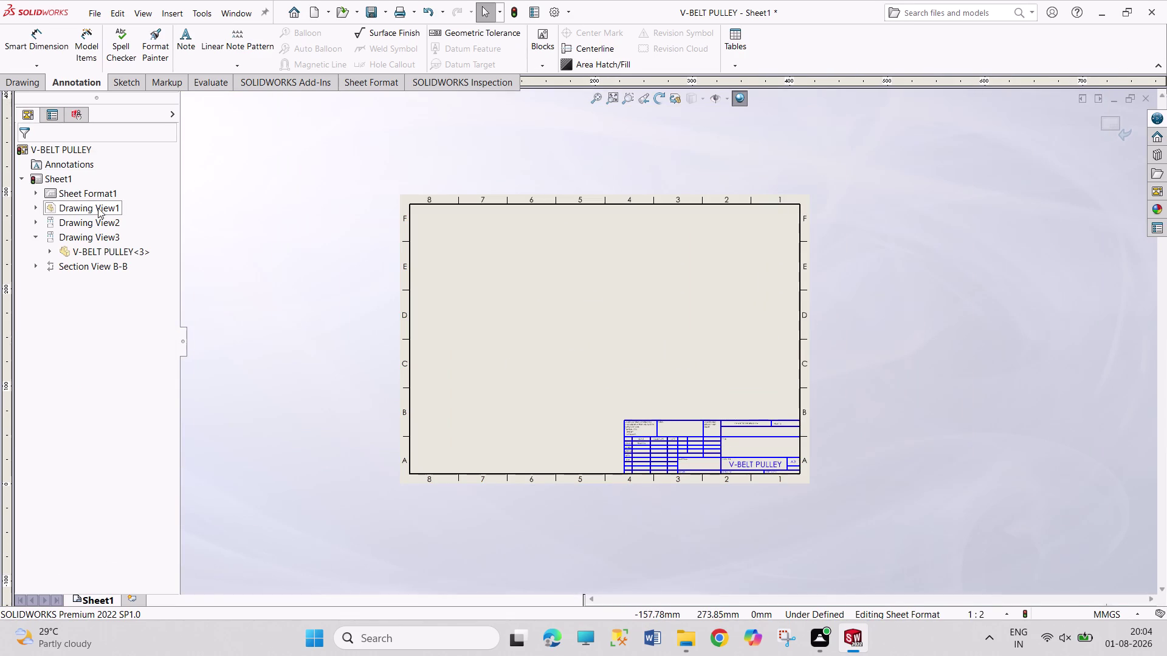
right_click(56, 179)
Return to the sheet and set the PDF printer's paper size to A3.
click(89, 219)
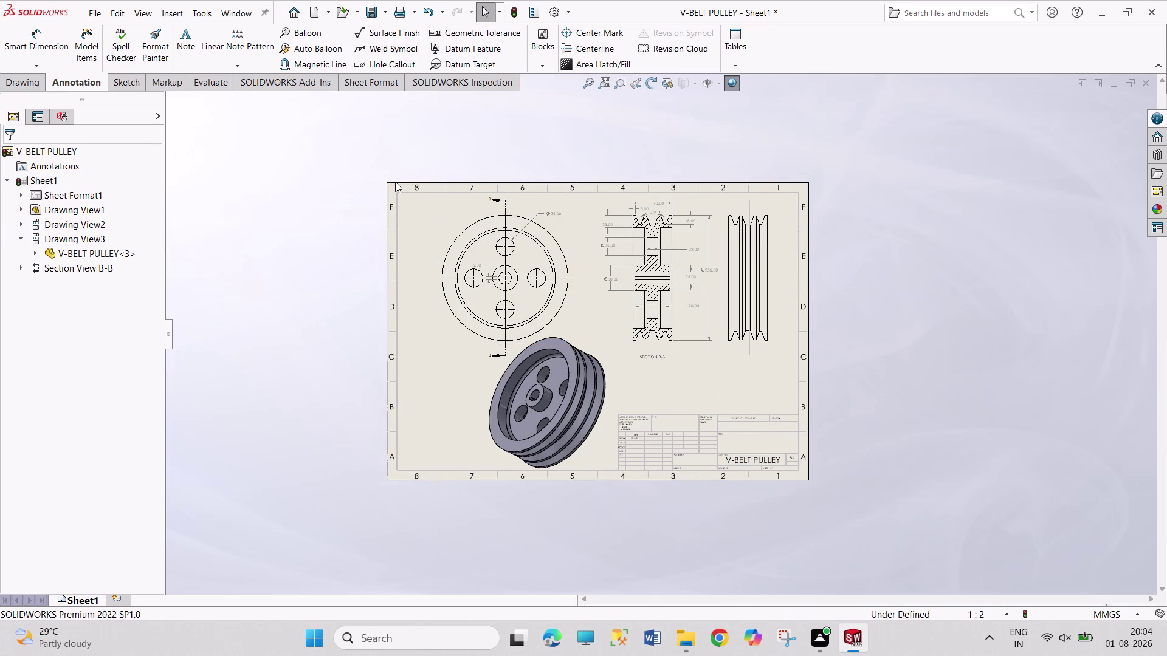
key(ctrl+p)
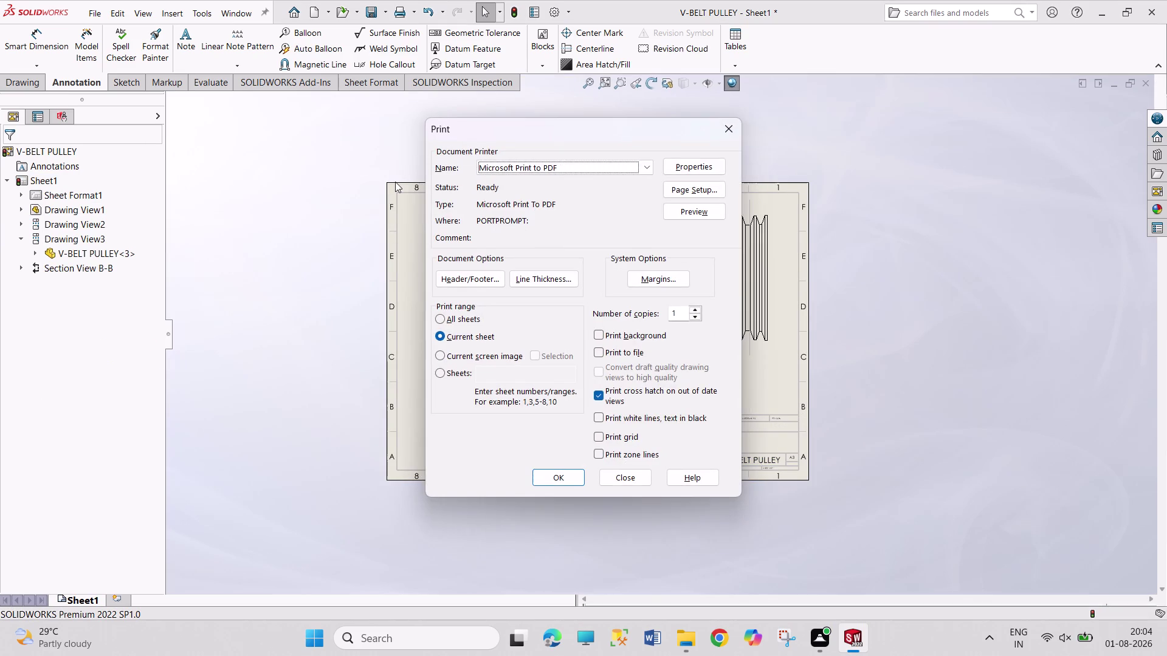
click(684, 192)
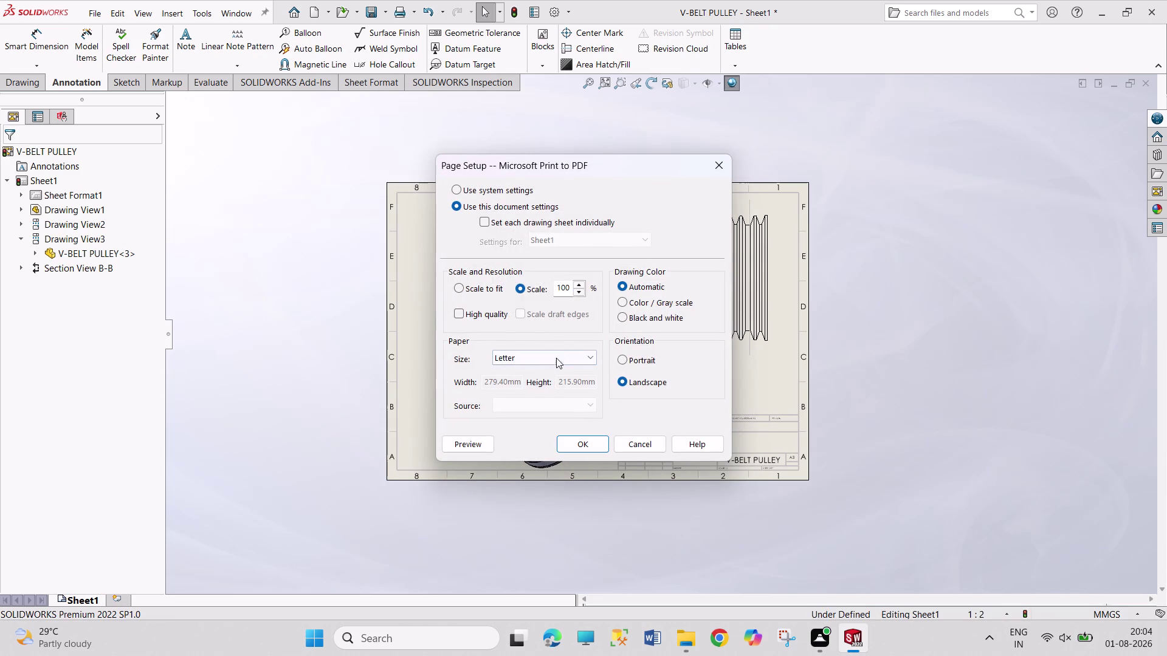
click(558, 357)
scroll(up, 3)
scroll(up, 3)
scroll(up, 3)
scroll(up, 3)
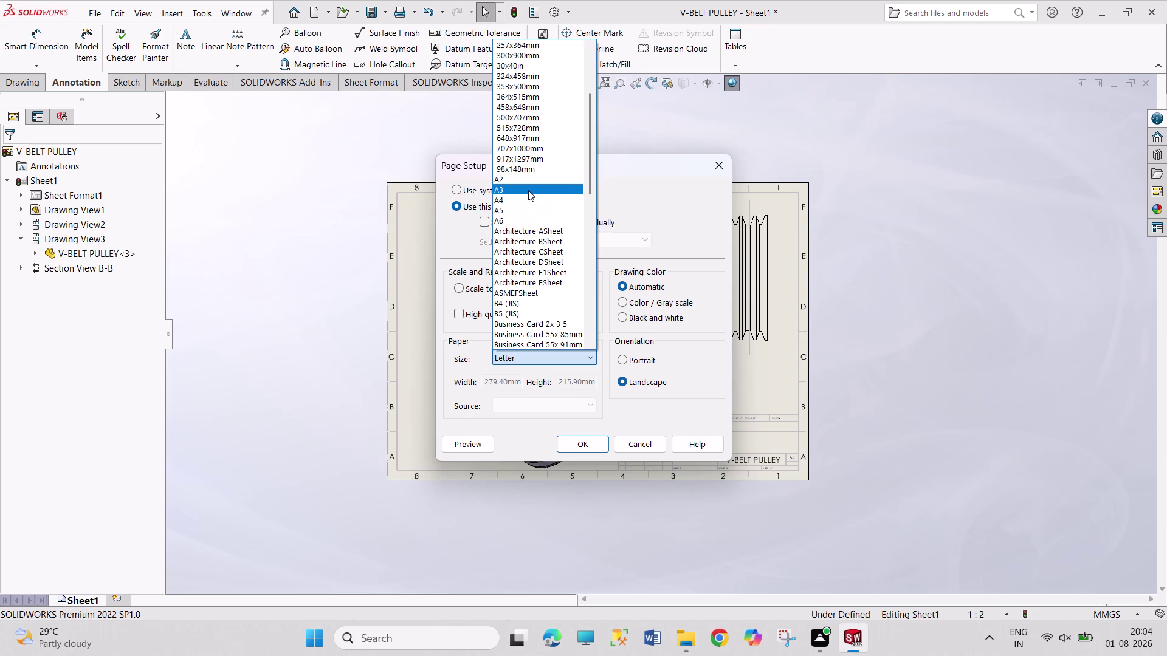
click(528, 190)
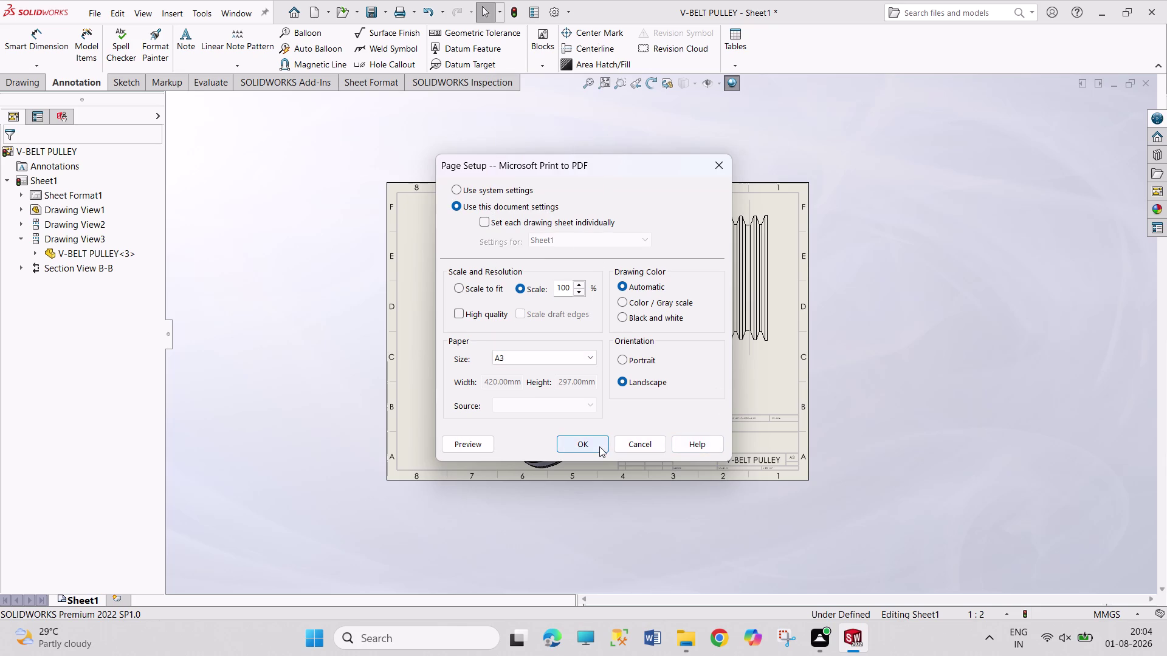
click(483, 447)
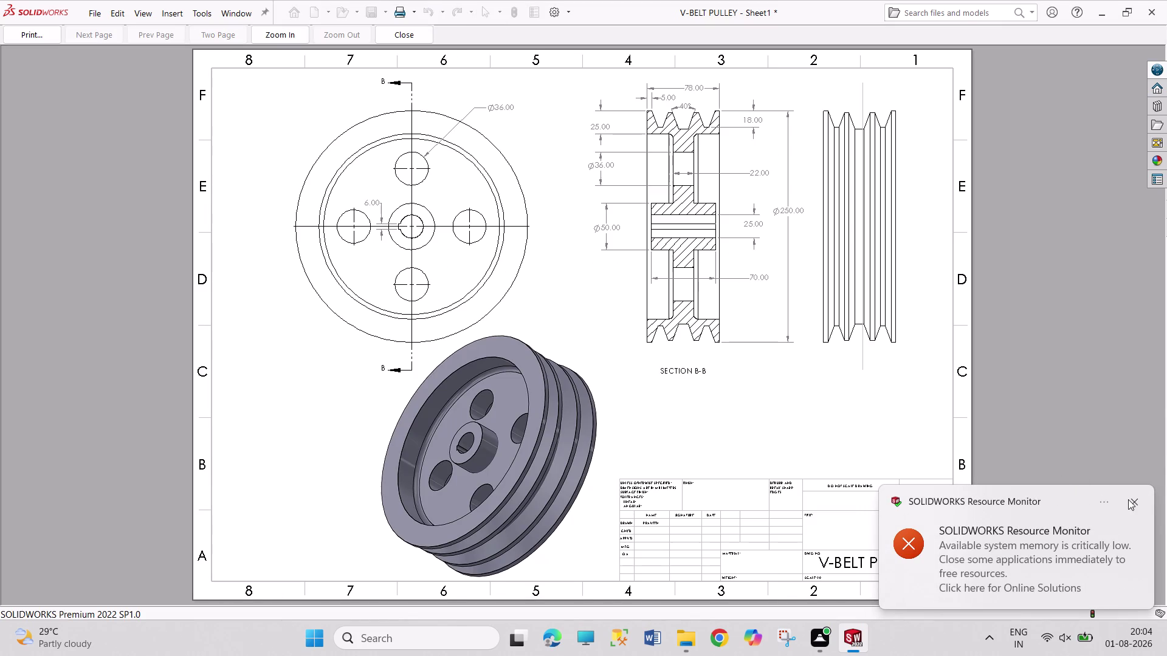
Dismiss the low-memory warning and continue to printing from the preview.
click(1133, 500)
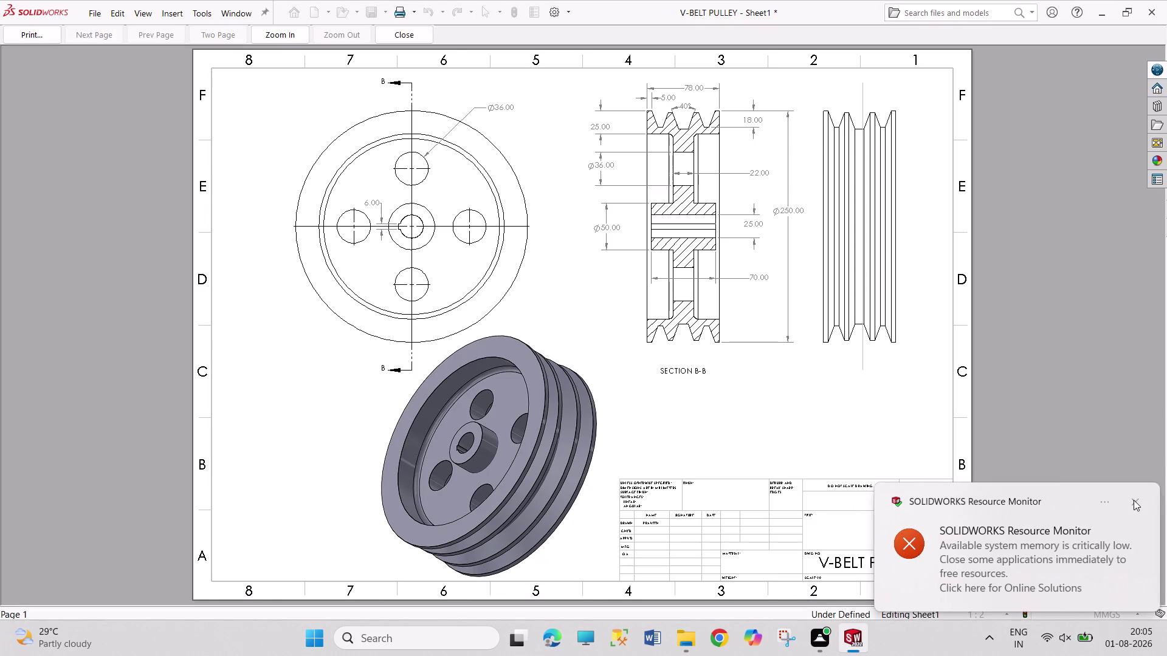
click(1134, 500)
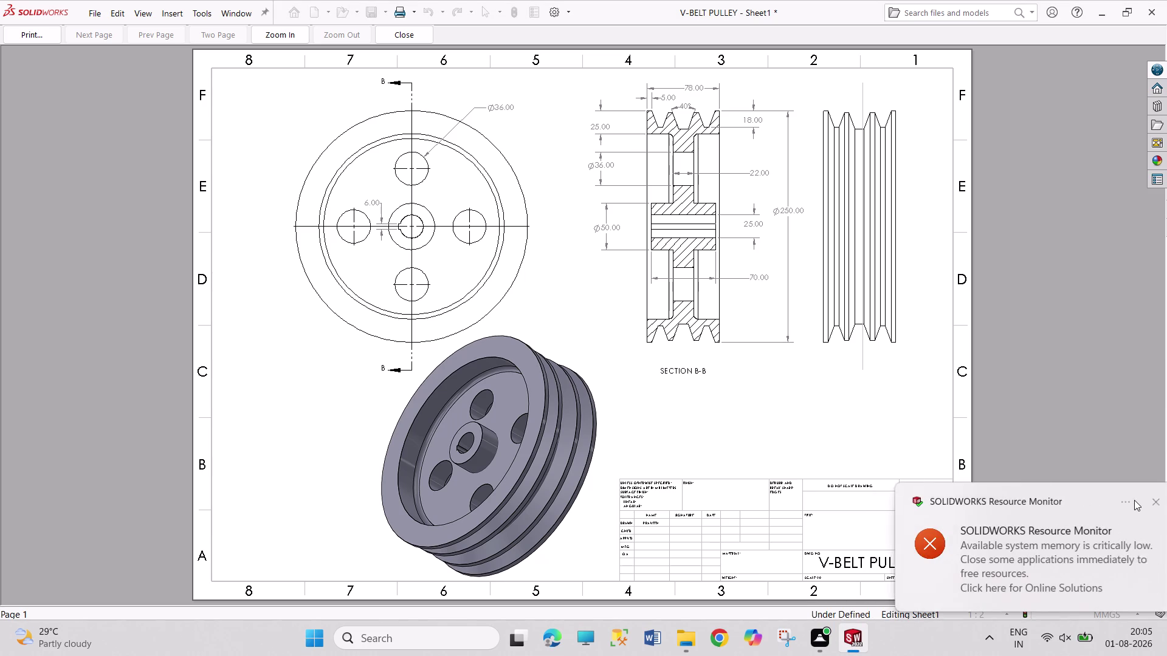
click(1134, 500)
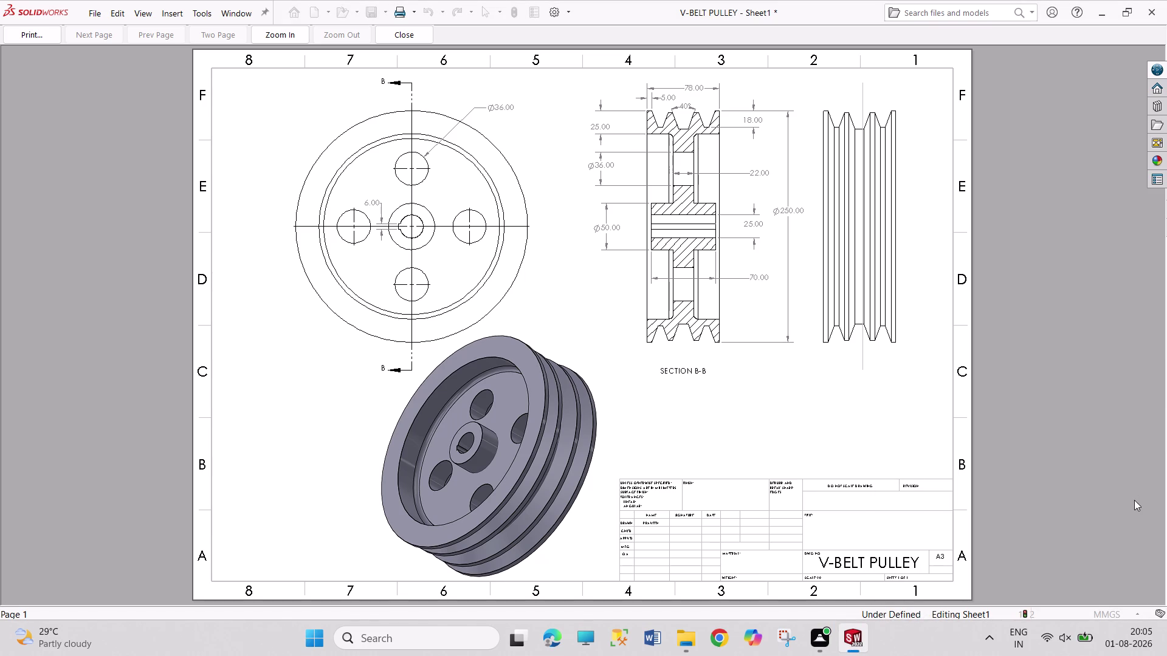
click(40, 36)
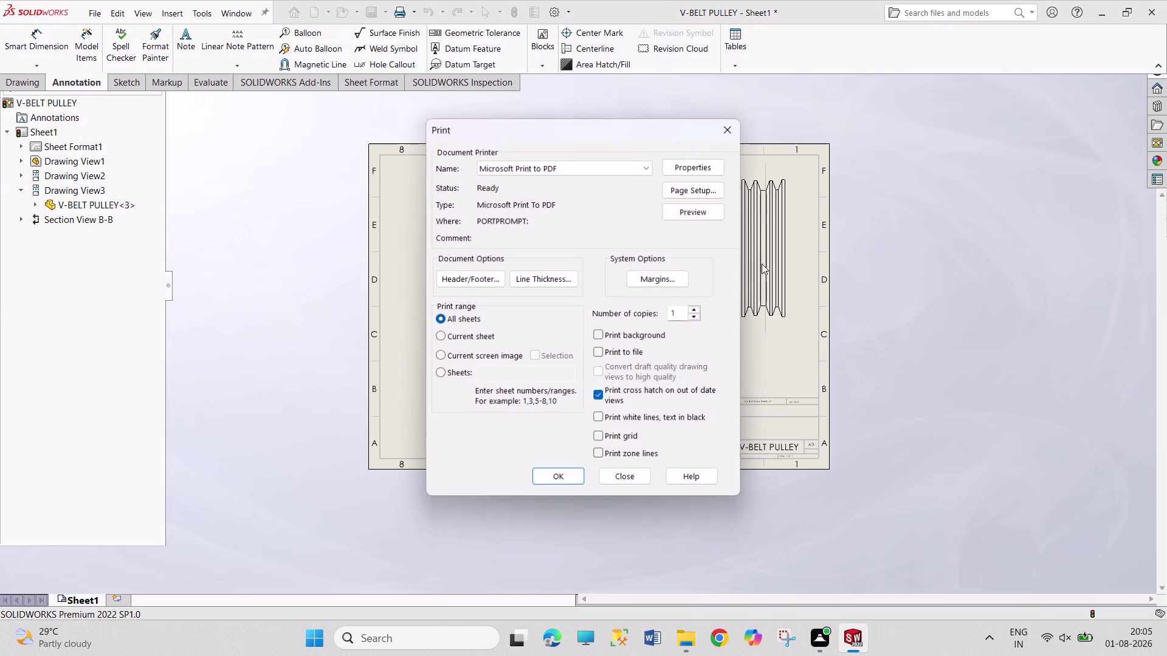
Send the drawing to the PDF printer and open the ASSEMBLY1111 folder.
click(568, 484)
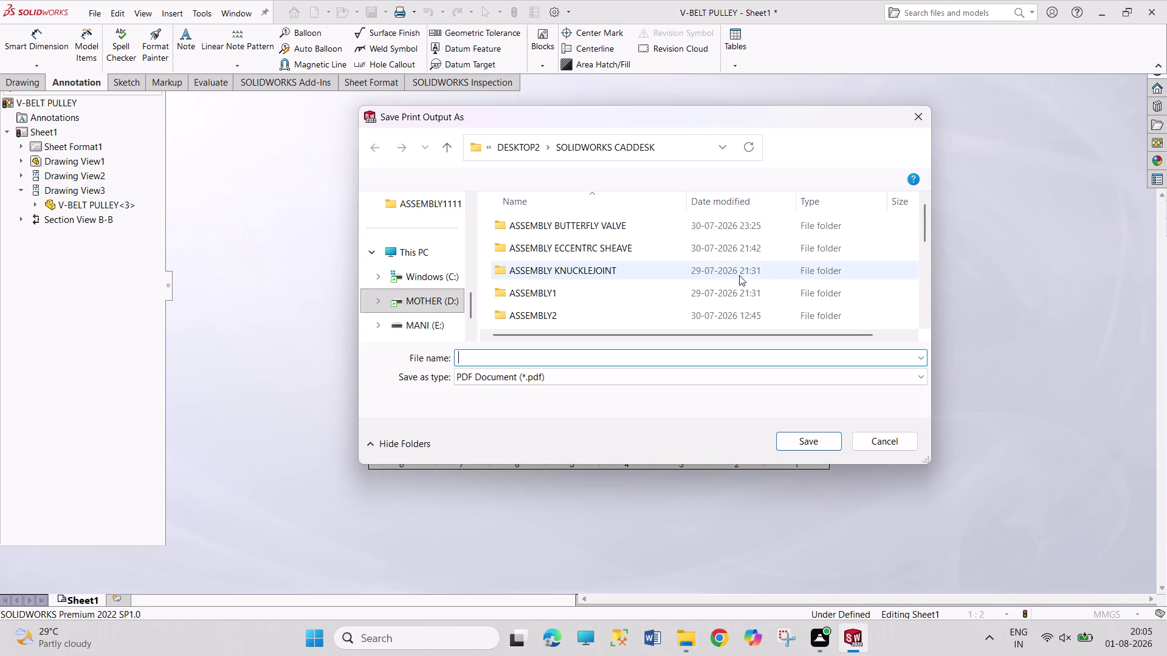
click(491, 358)
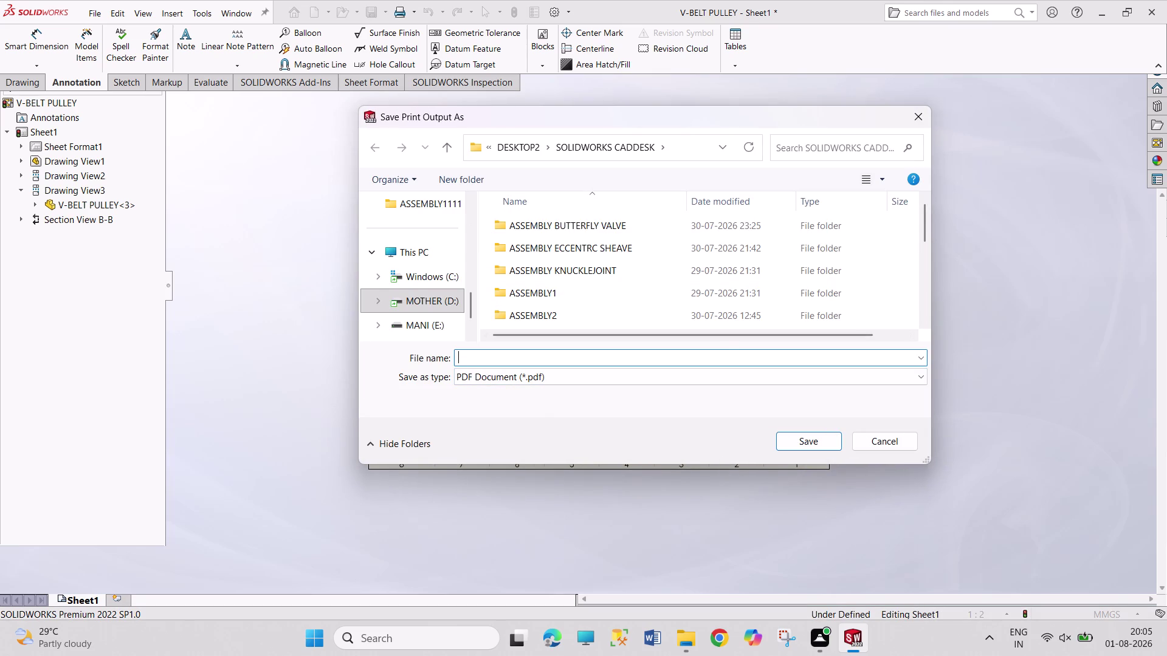
scroll(down, 3)
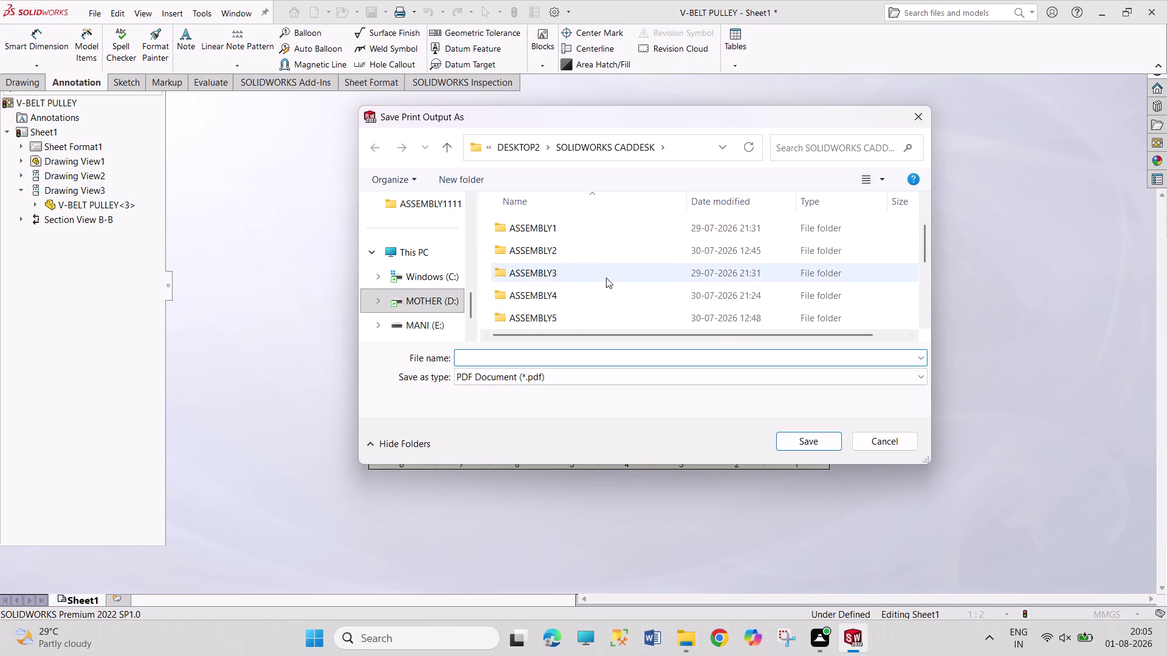
scroll(down, 3)
scroll(up, 3)
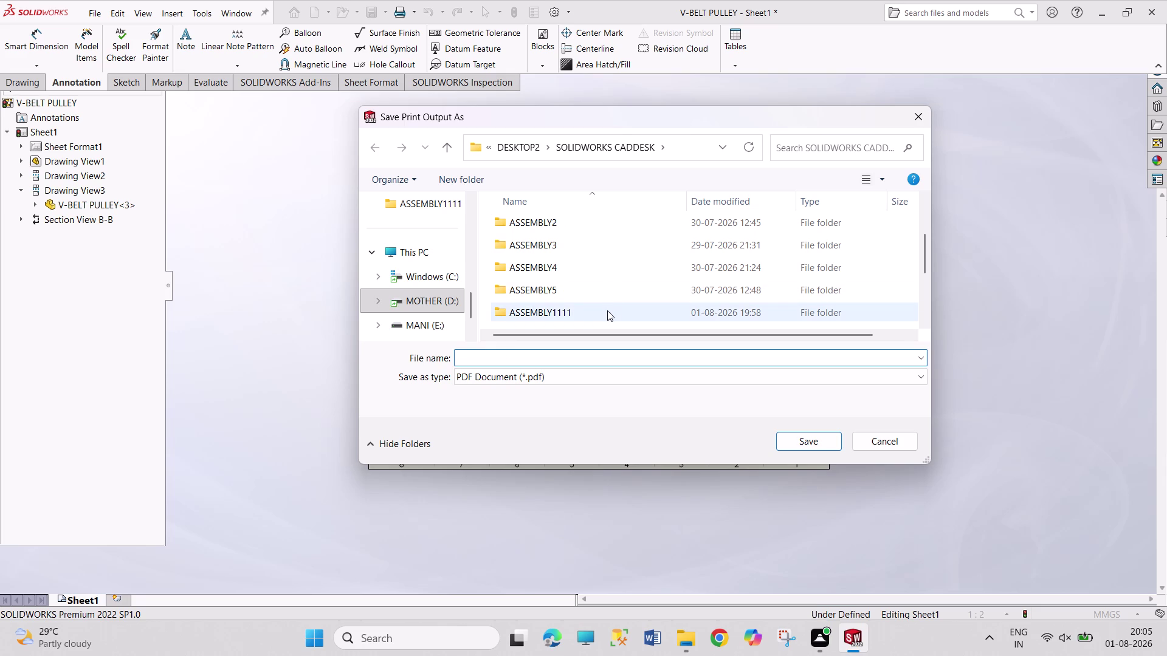
click(607, 311)
double_click(607, 311)
Save the PDF as 'V BELT PULLY PDF' and dismiss the low-memory warning.
click(490, 385)
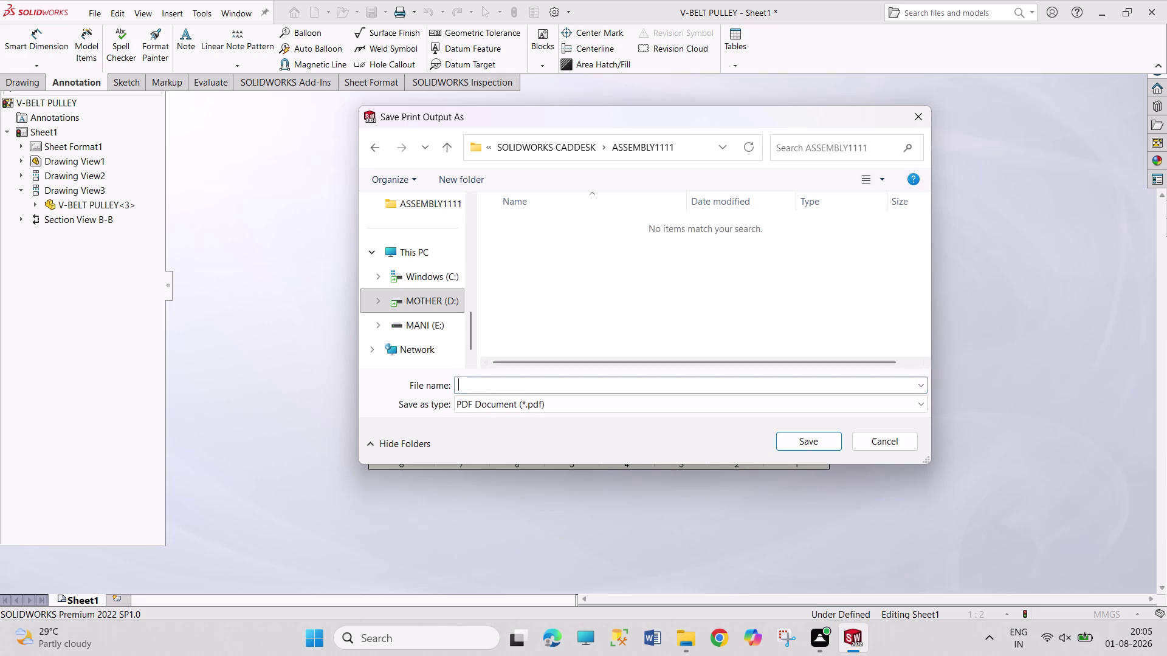
text(V)
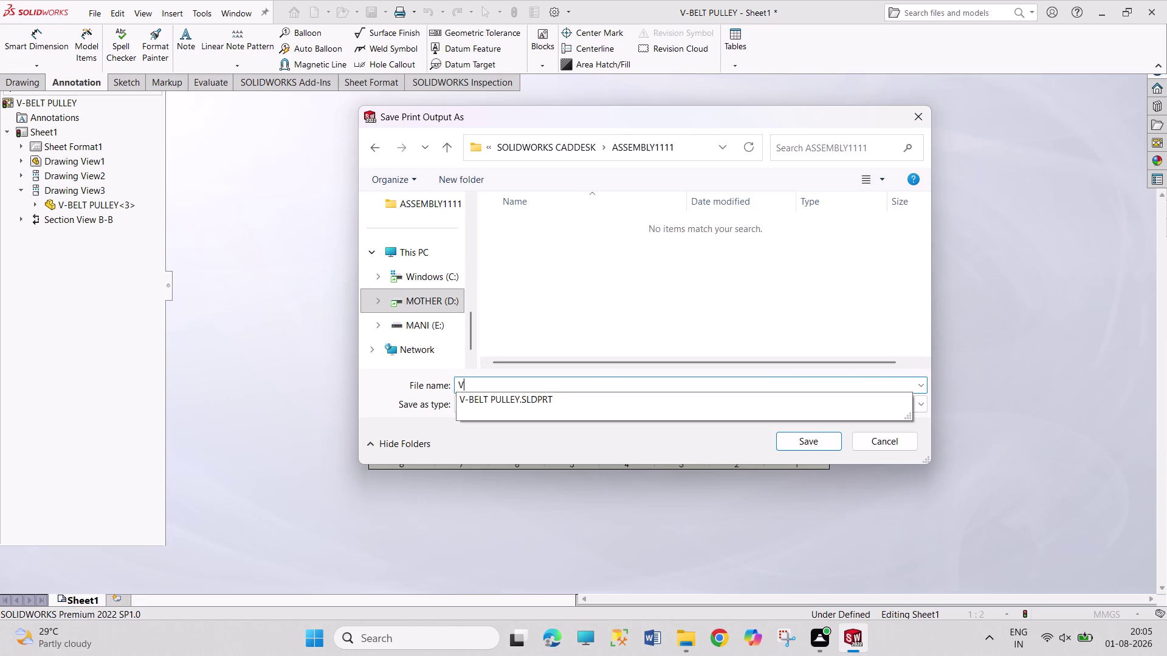
key(space)
text(BEK)
key(BackSpace)
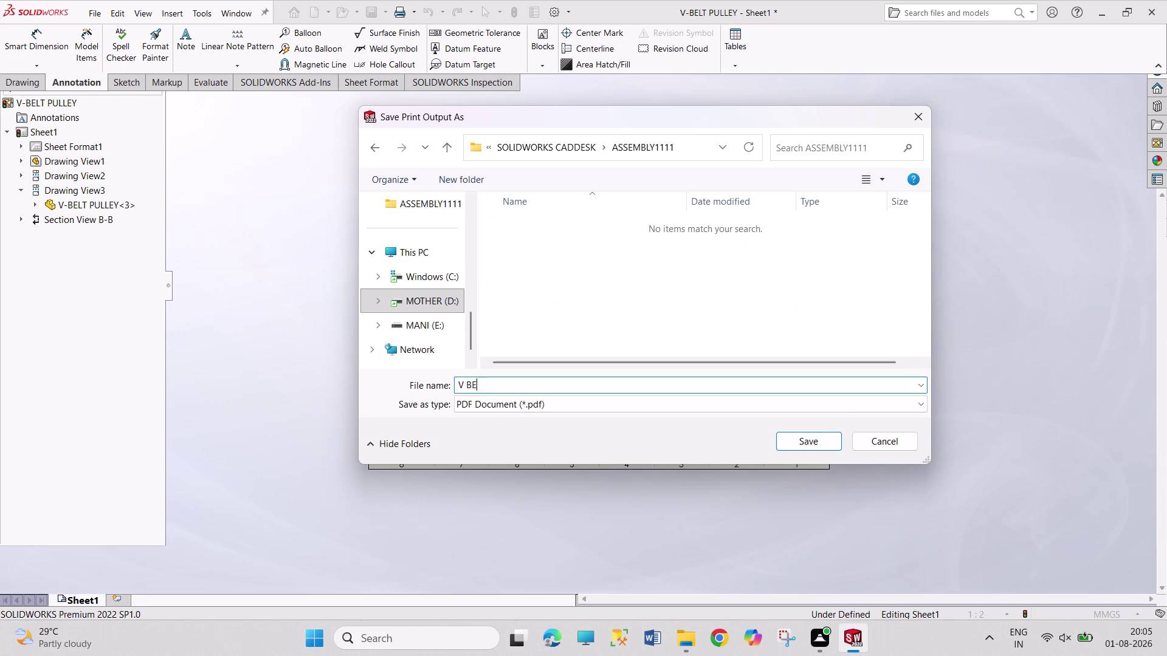
text(LT PU)
text(LLY P)
text(DF)
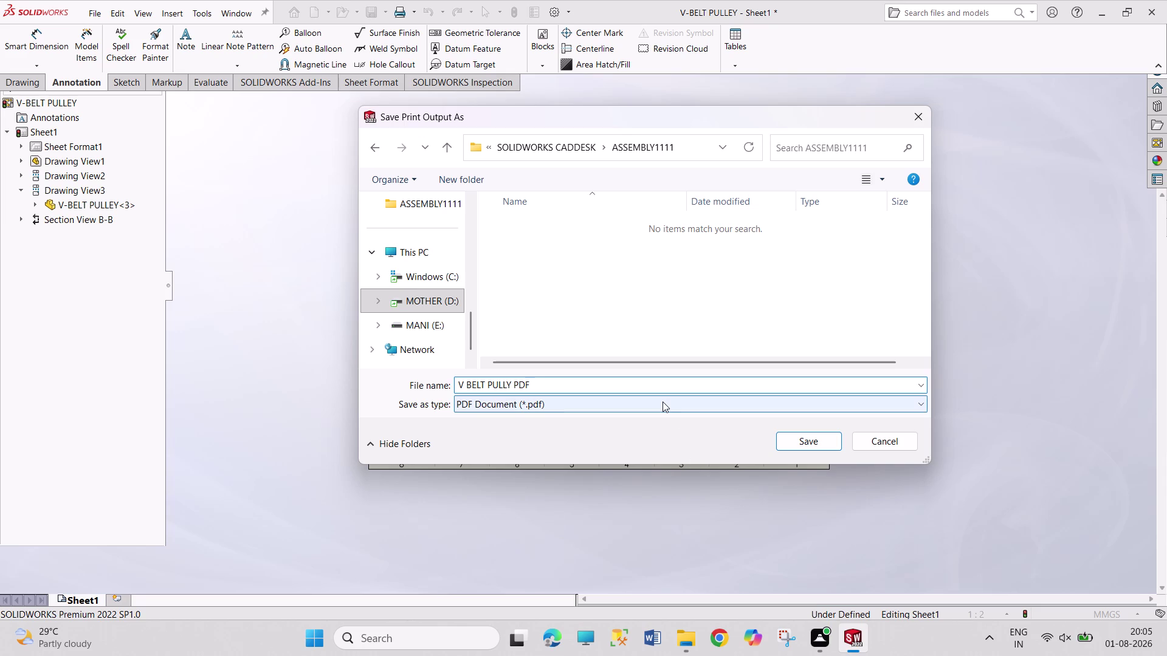
click(798, 448)
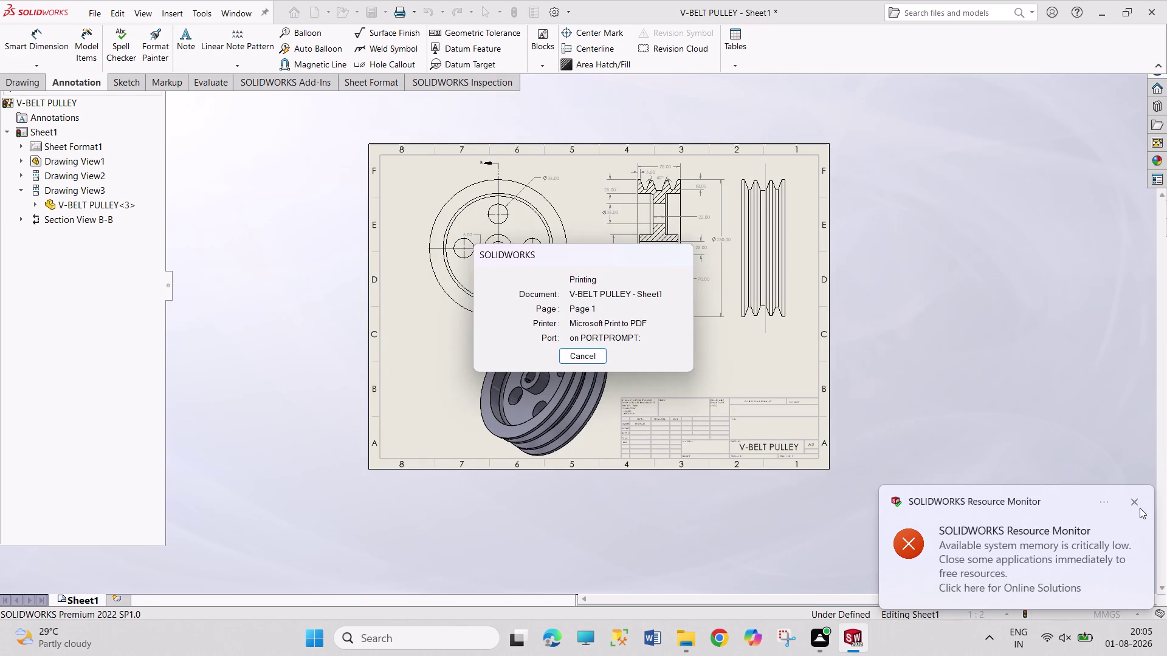
click(1134, 502)
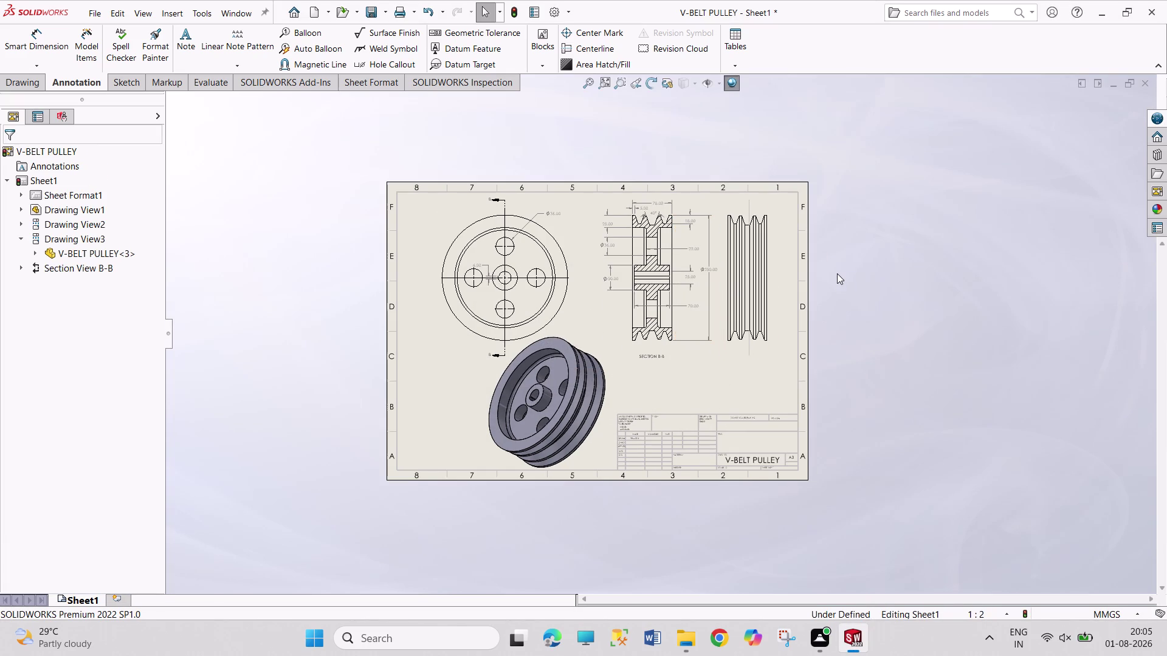
key(ctrl+s)
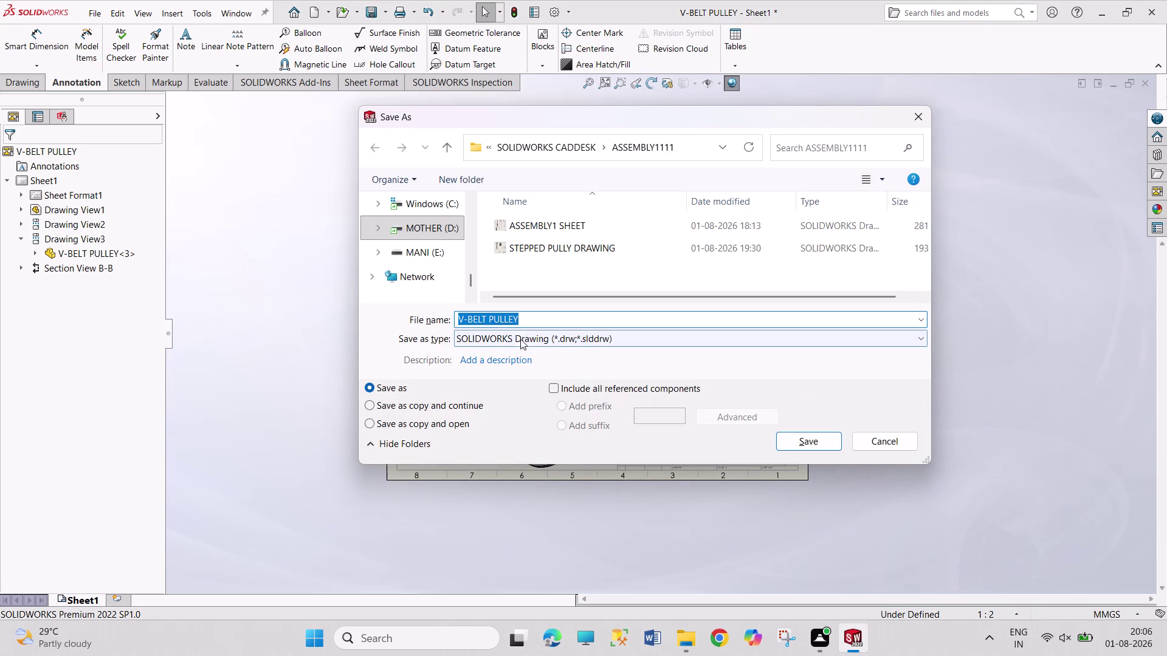
Append ' SHEET' to the drawing's file name and save it.
click(527, 321)
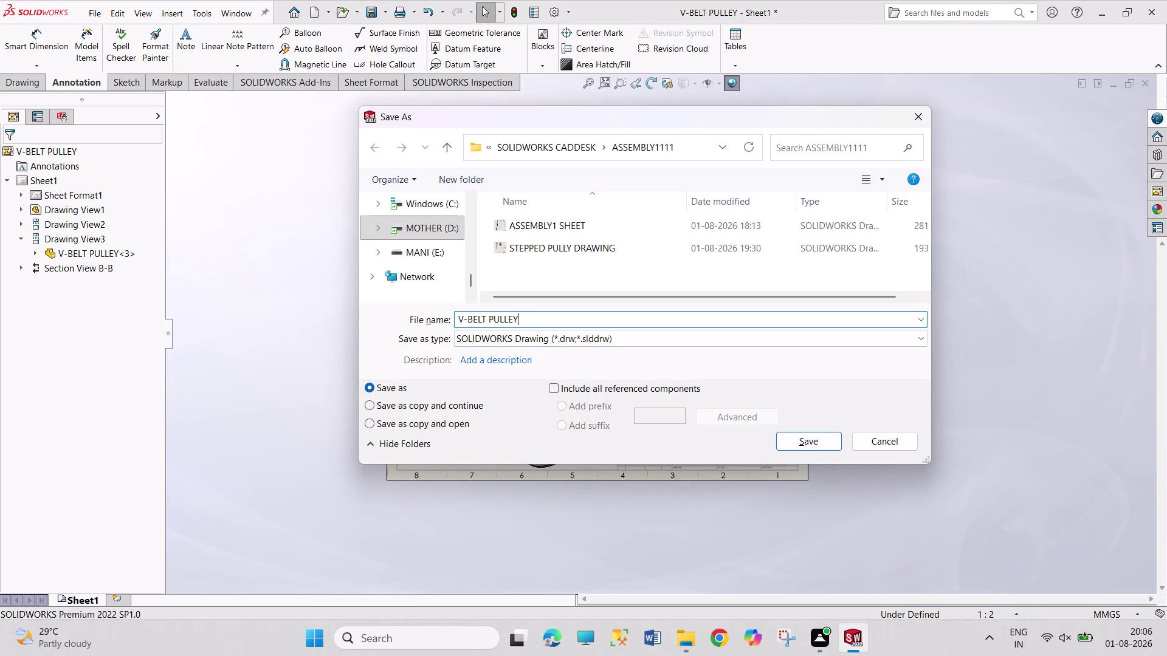
key(space)
text(SHEE)
text(T)
key(Return)
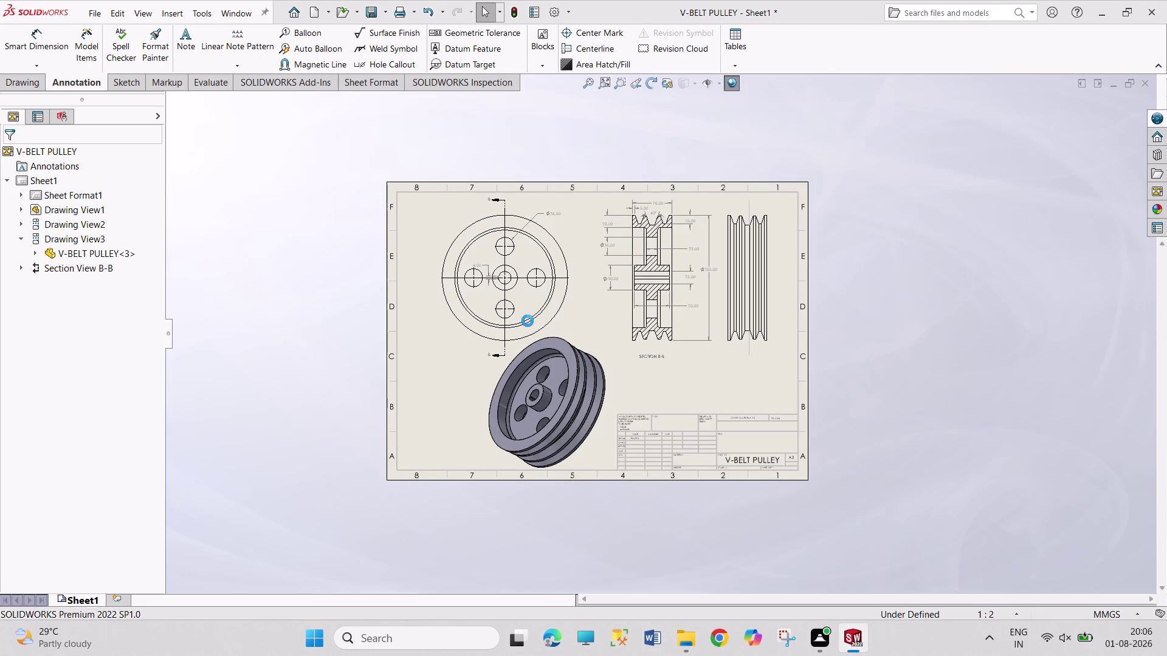